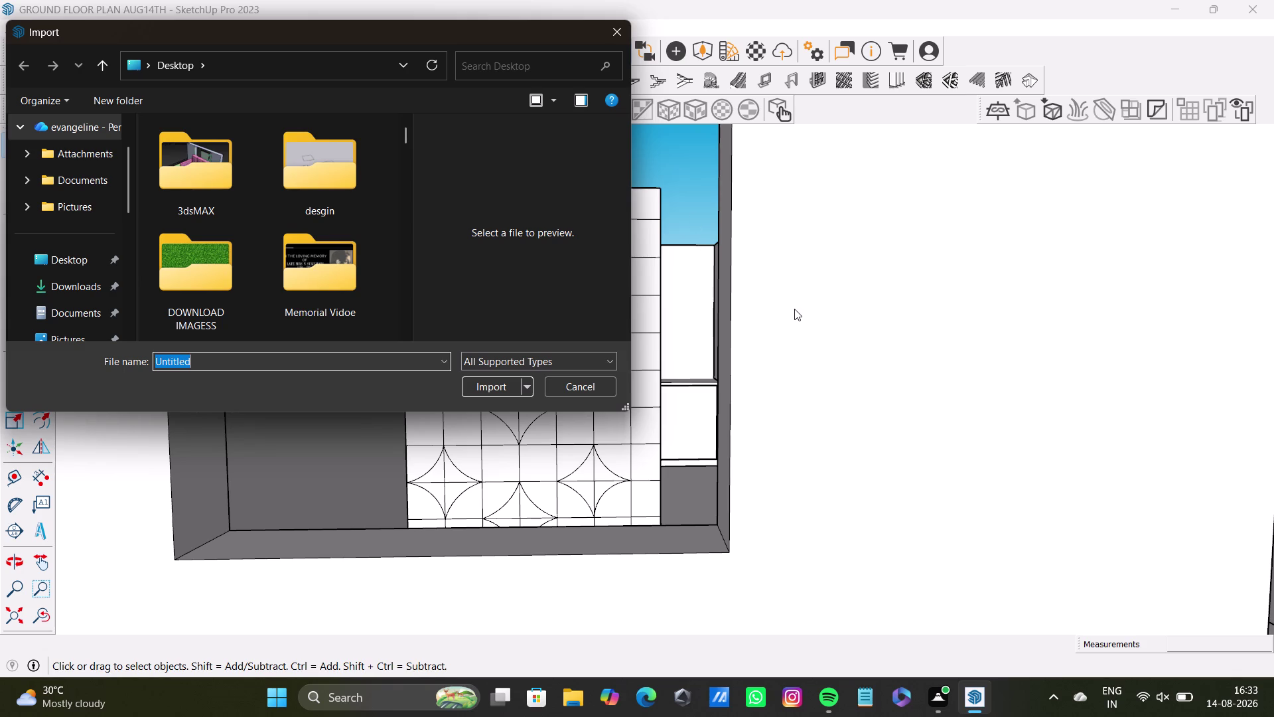
Import the 'glass' model from Downloads and place it beside the house.
scroll(down, 3)
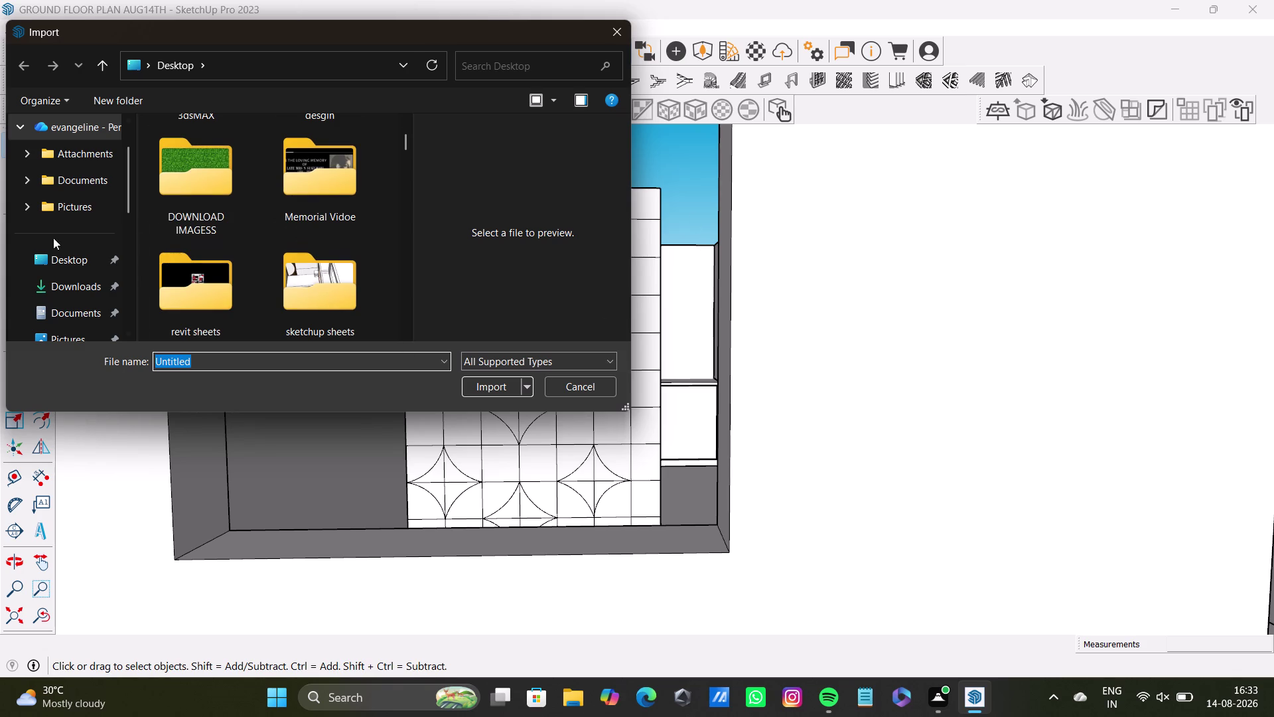
click(76, 294)
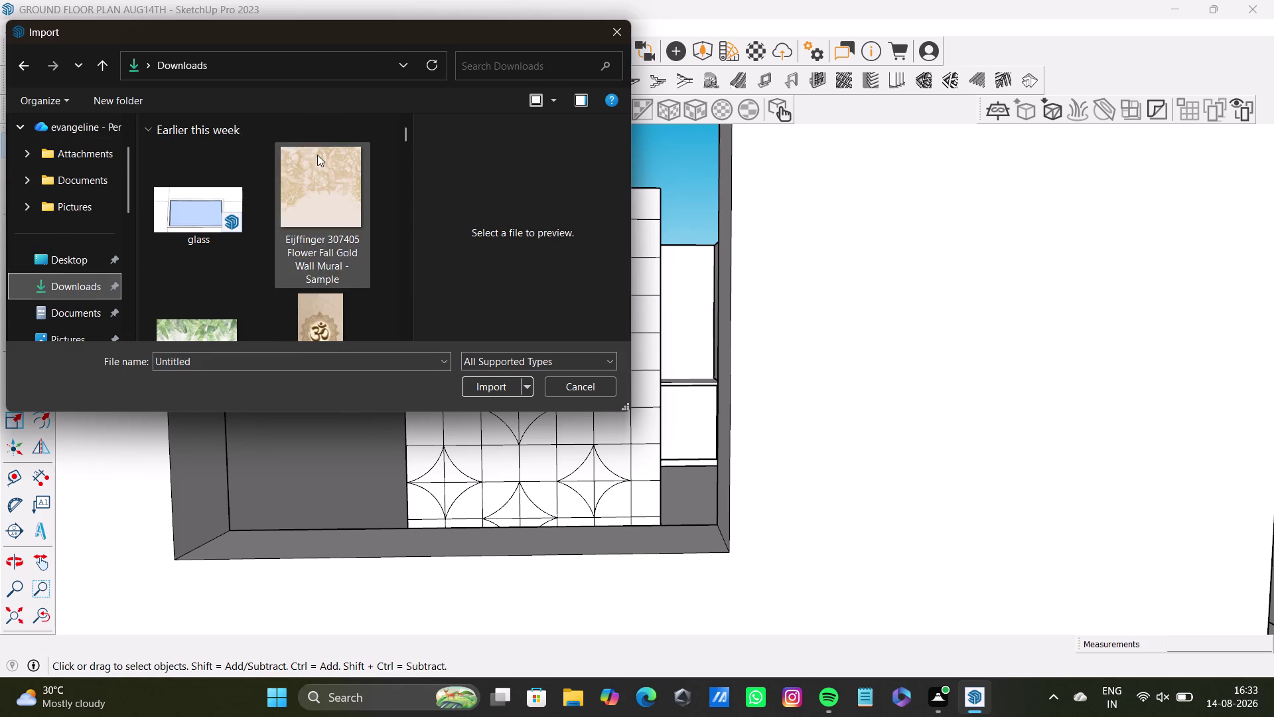
scroll(up, 3)
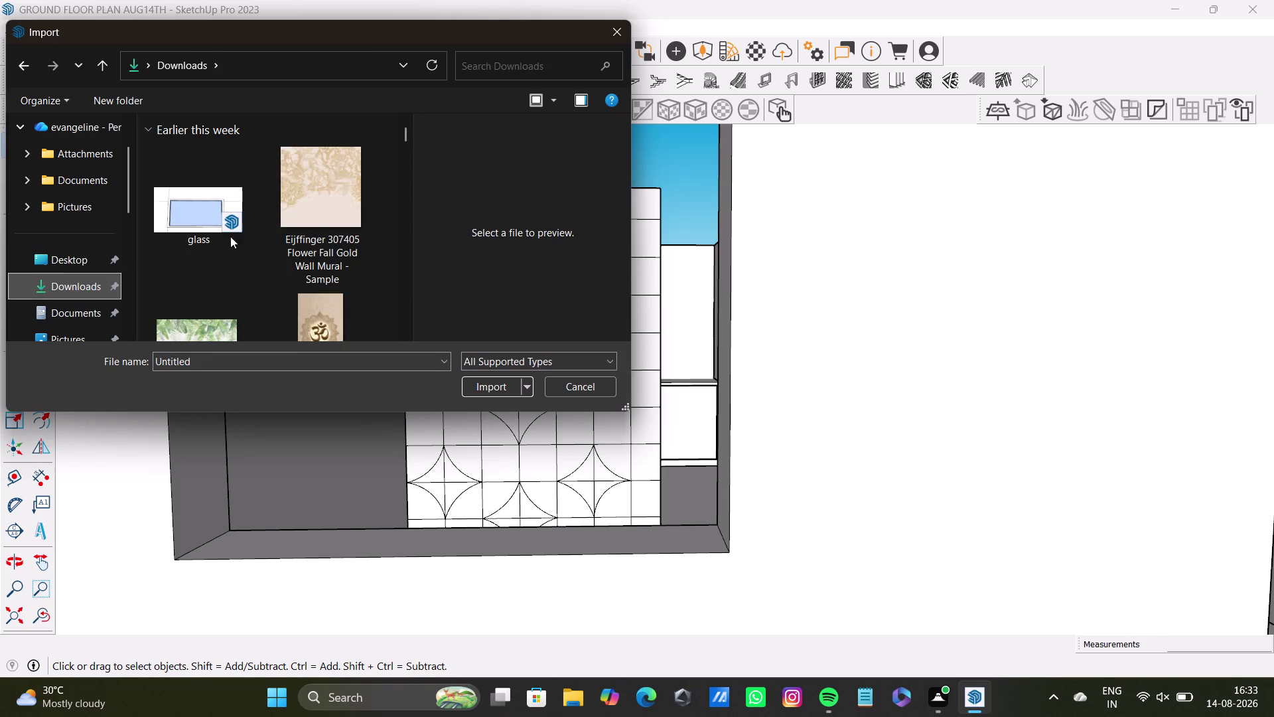
click(187, 210)
click(501, 386)
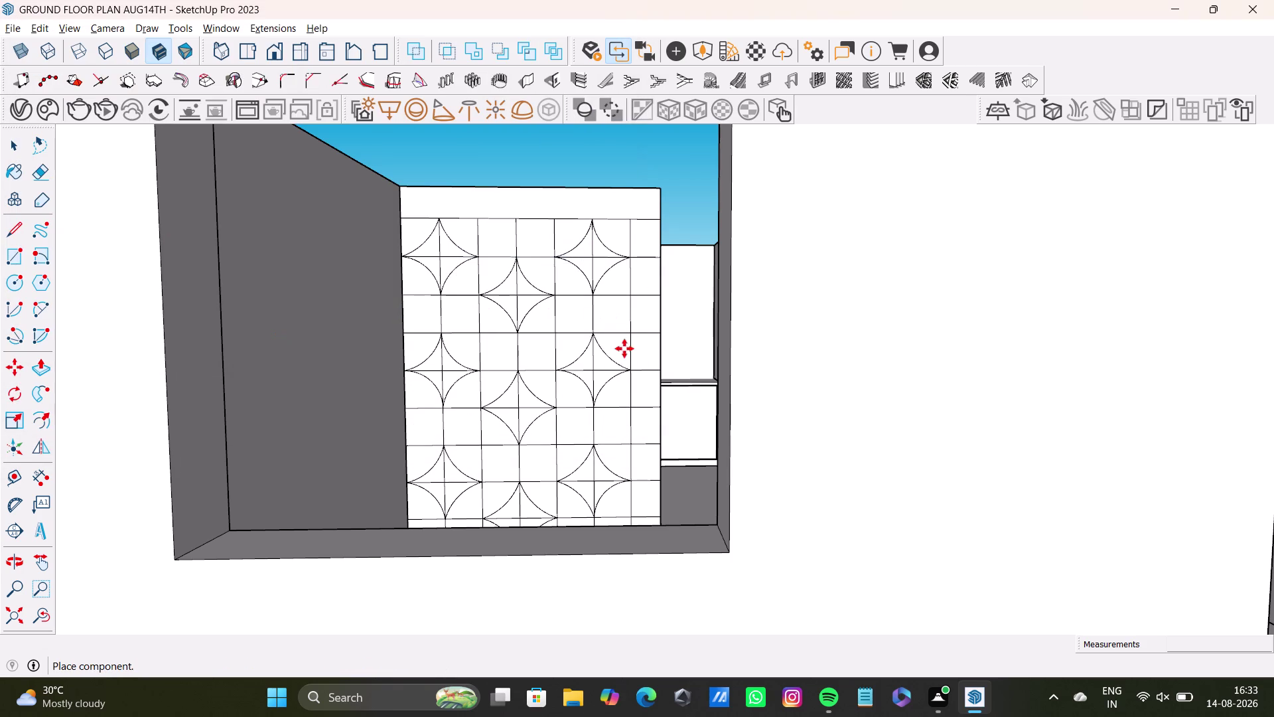
scroll(down, 3)
middle_drag(614, 415, 668, 623)
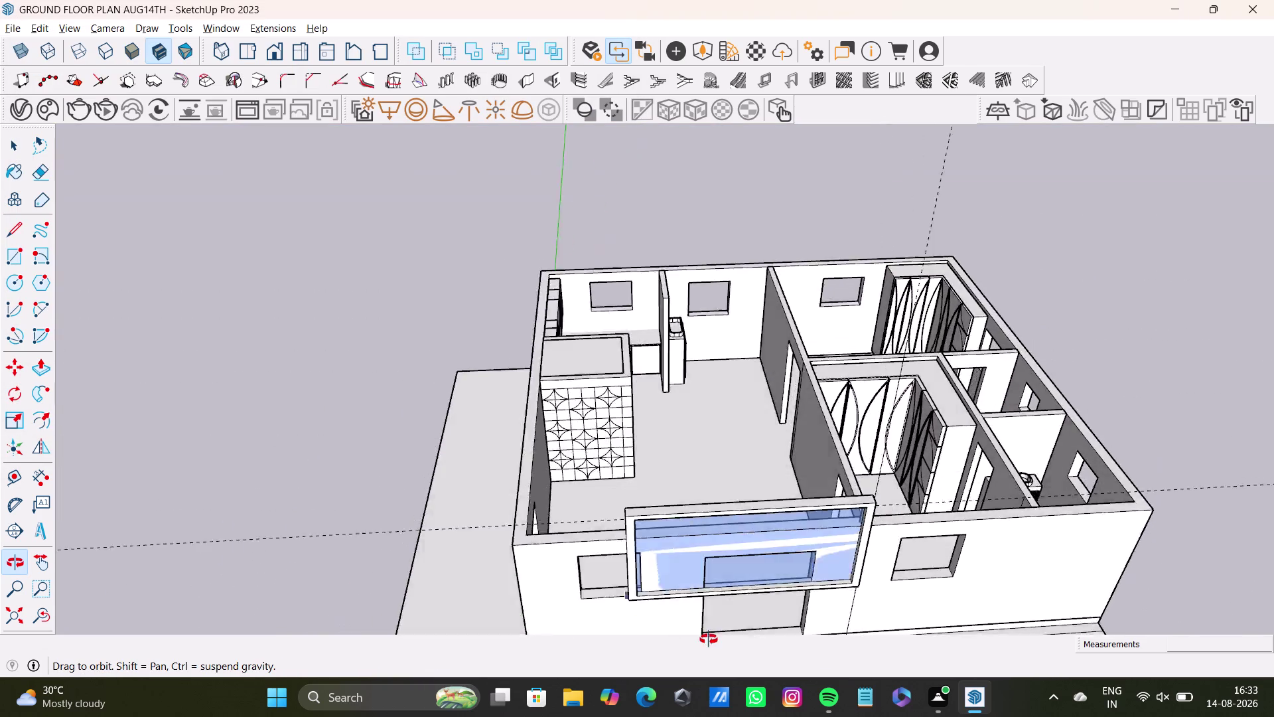
middle_drag(669, 623, 553, 432)
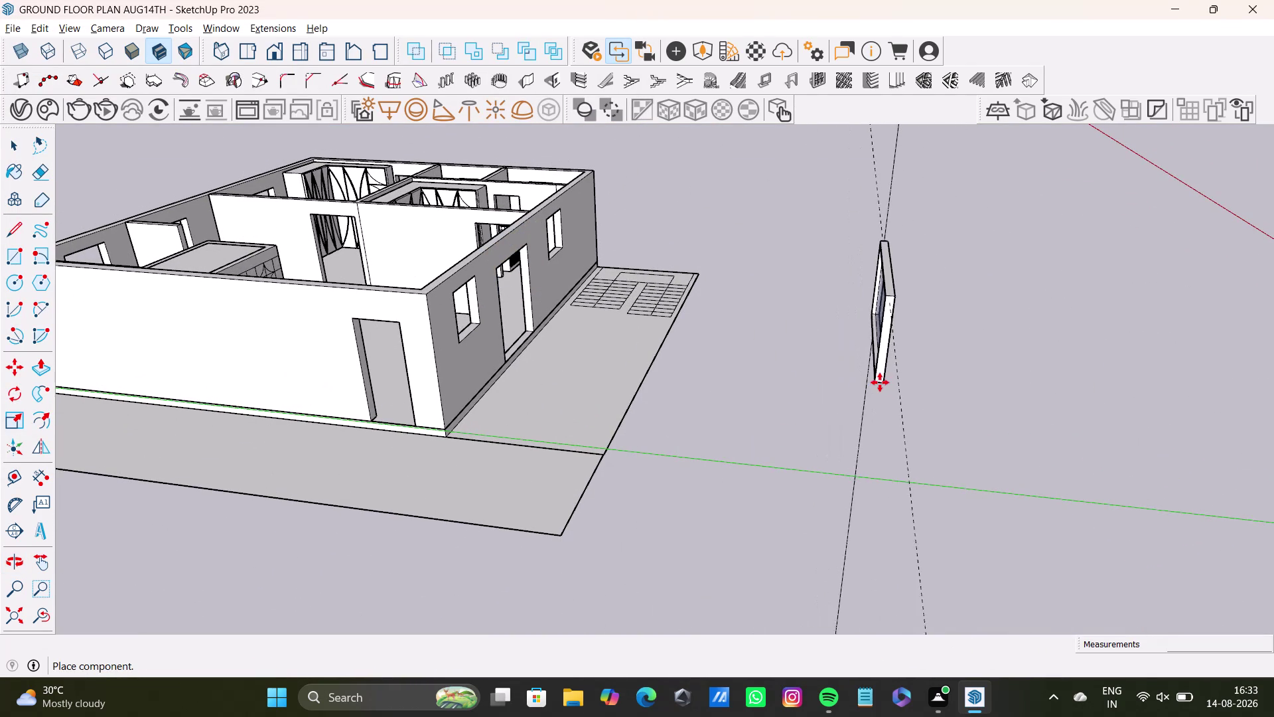
click(880, 382)
key(space)
middle_drag(810, 382, 405, 431)
middle_drag(529, 302, 599, 488)
scroll(up, 3)
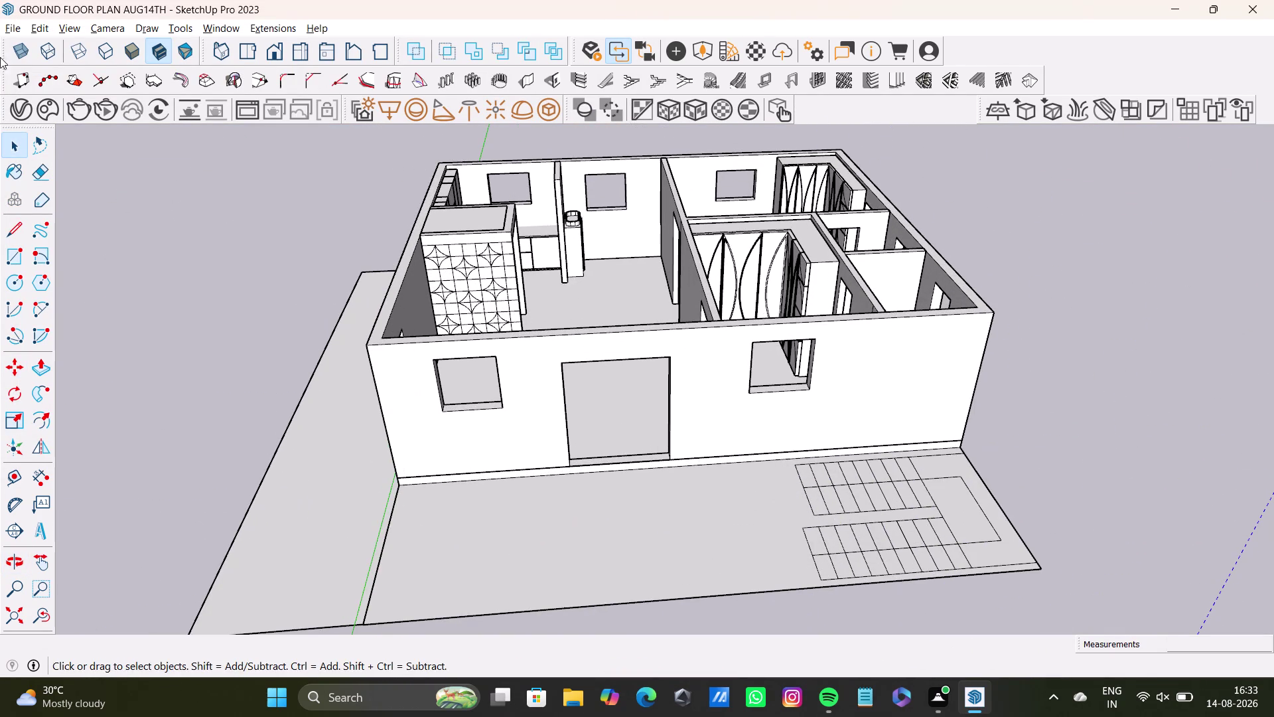
Import the Aluminium Channel Glass Window model and place it beside the house.
click(12, 26)
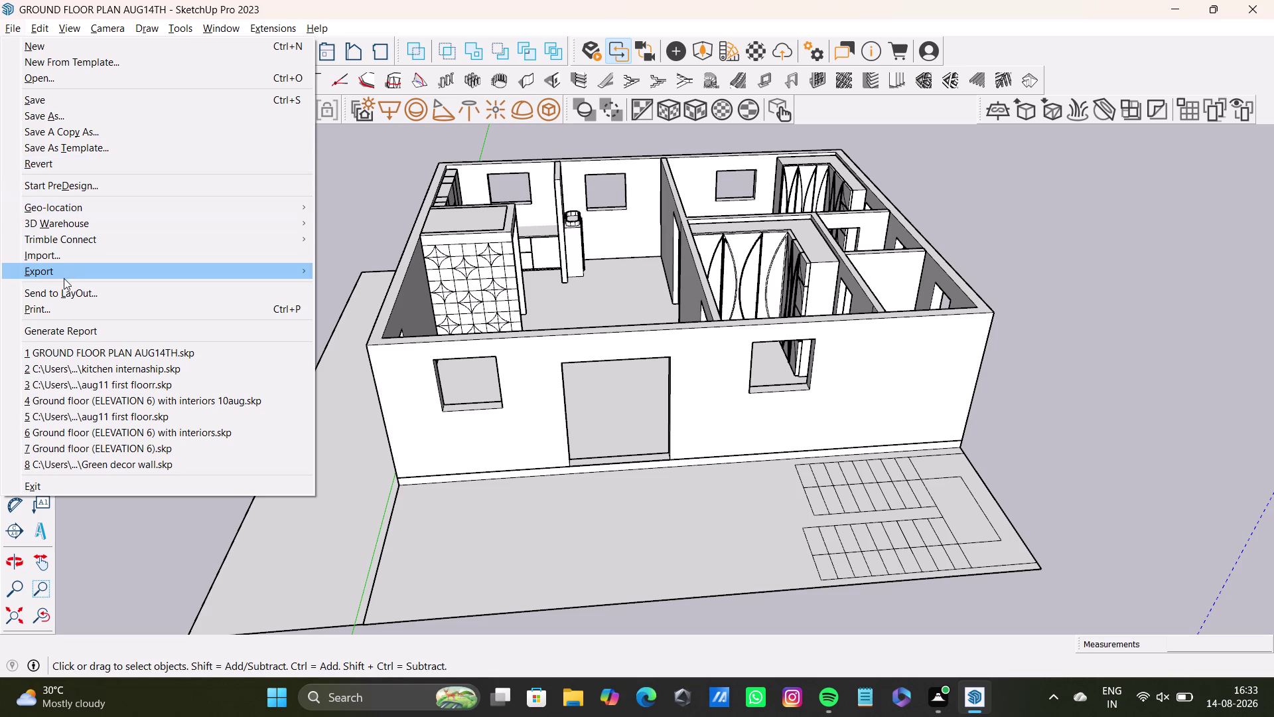
click(66, 266)
click(74, 255)
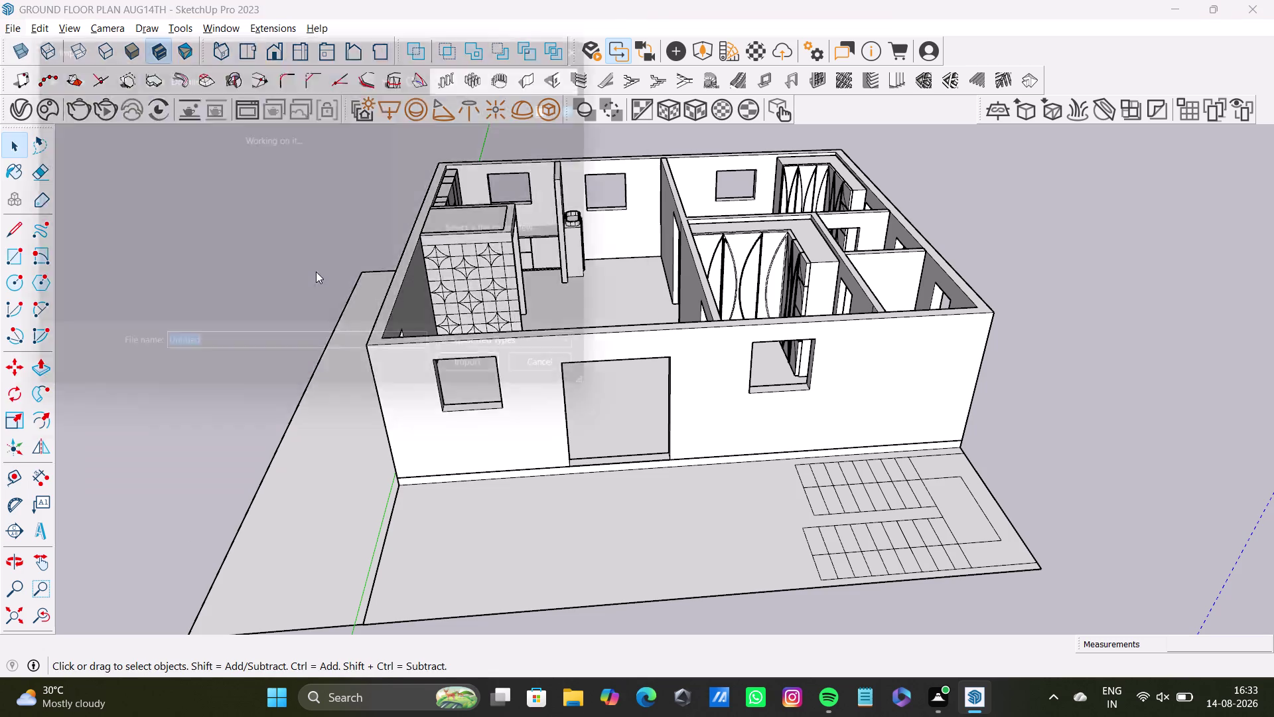
scroll(down, 3)
scroll(down, 3)
scroll(down, 3)
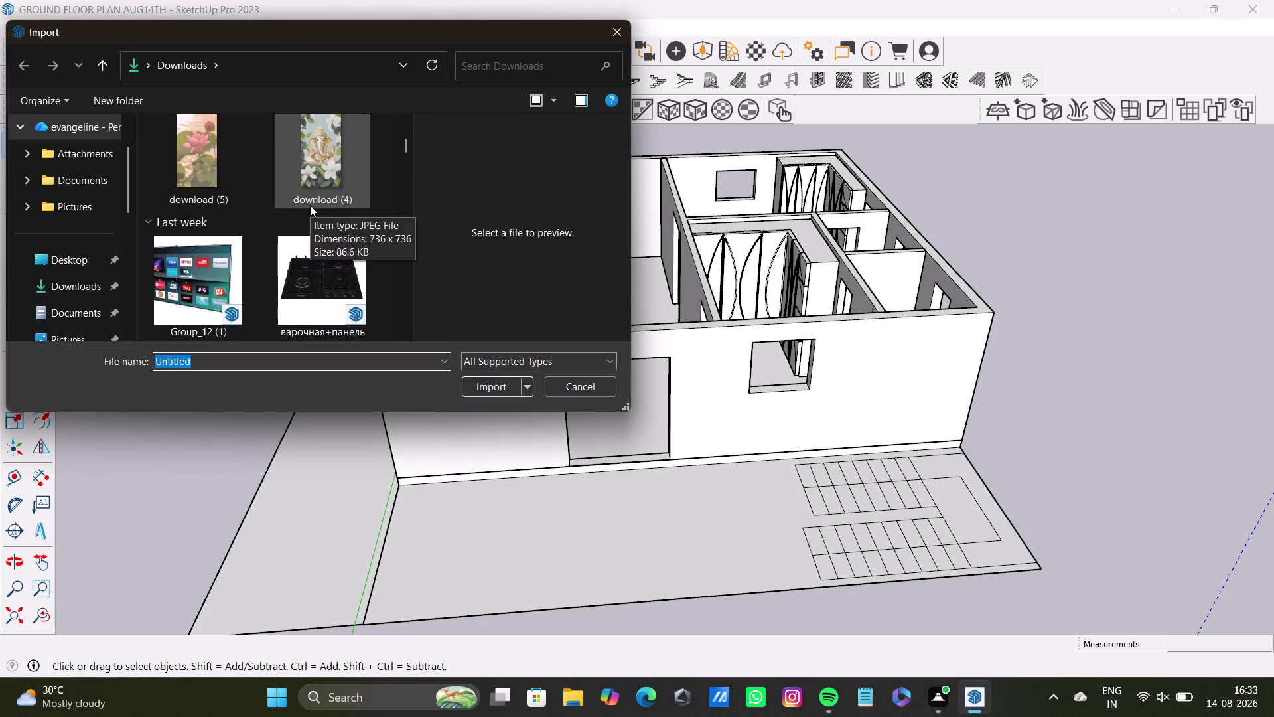
scroll(down, 3)
scroll(down, 3)
scroll(down, 3)
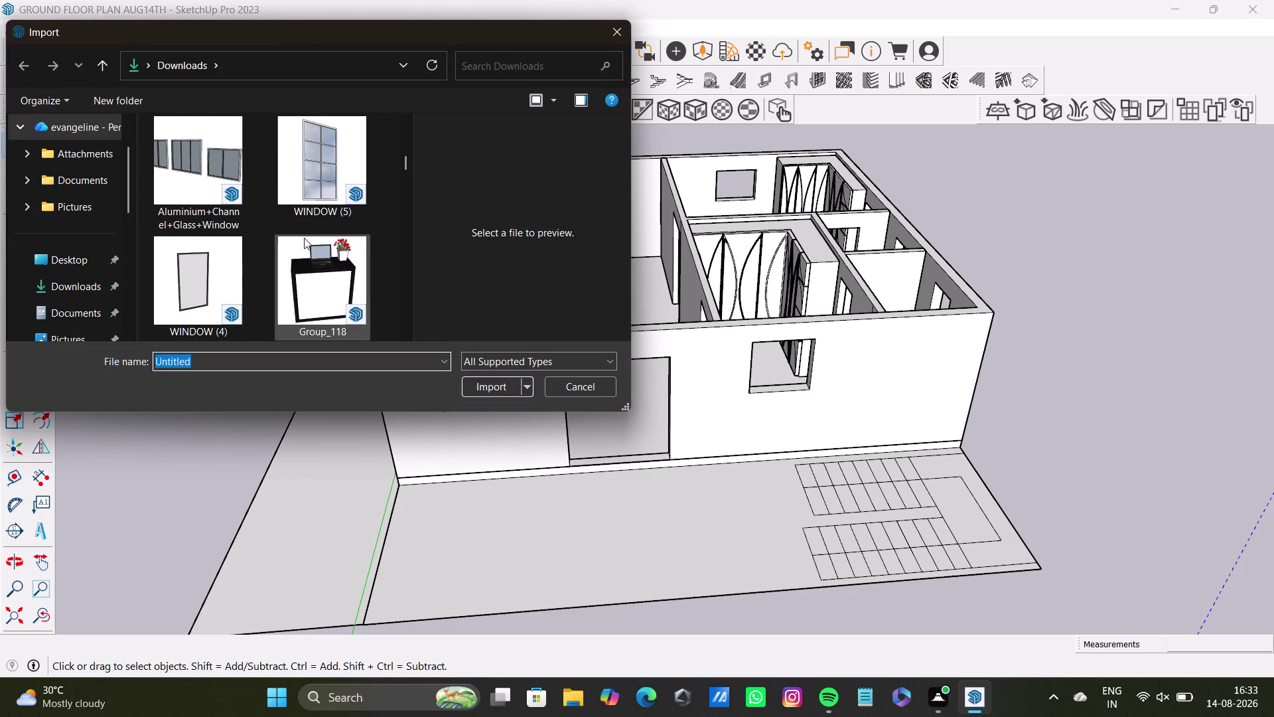
scroll(down, 3)
scroll(up, 3)
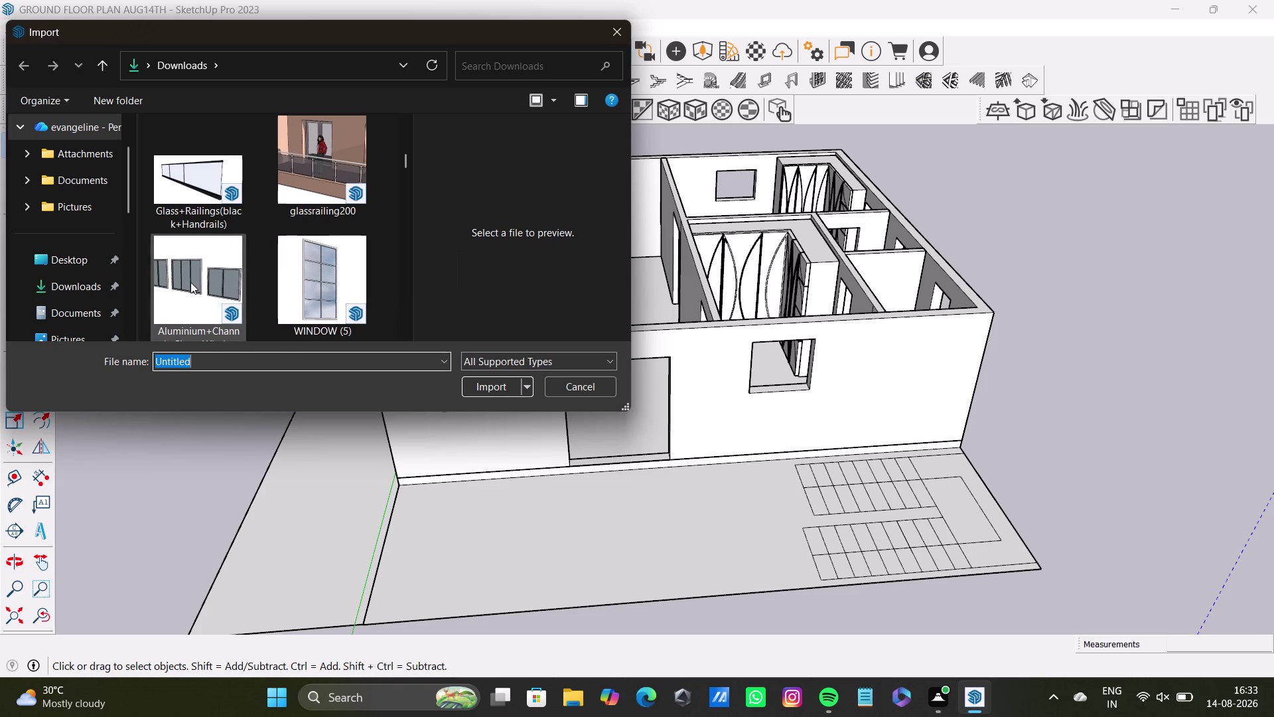
click(190, 282)
click(484, 386)
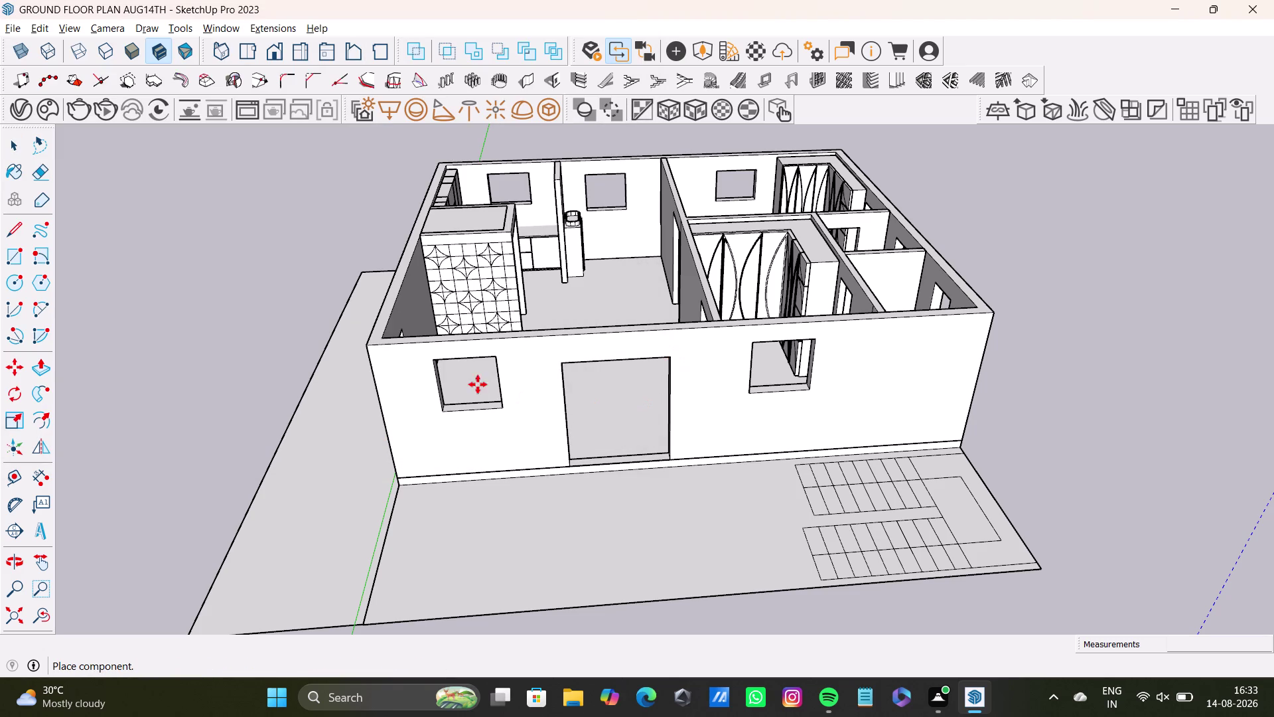
scroll(down, 3)
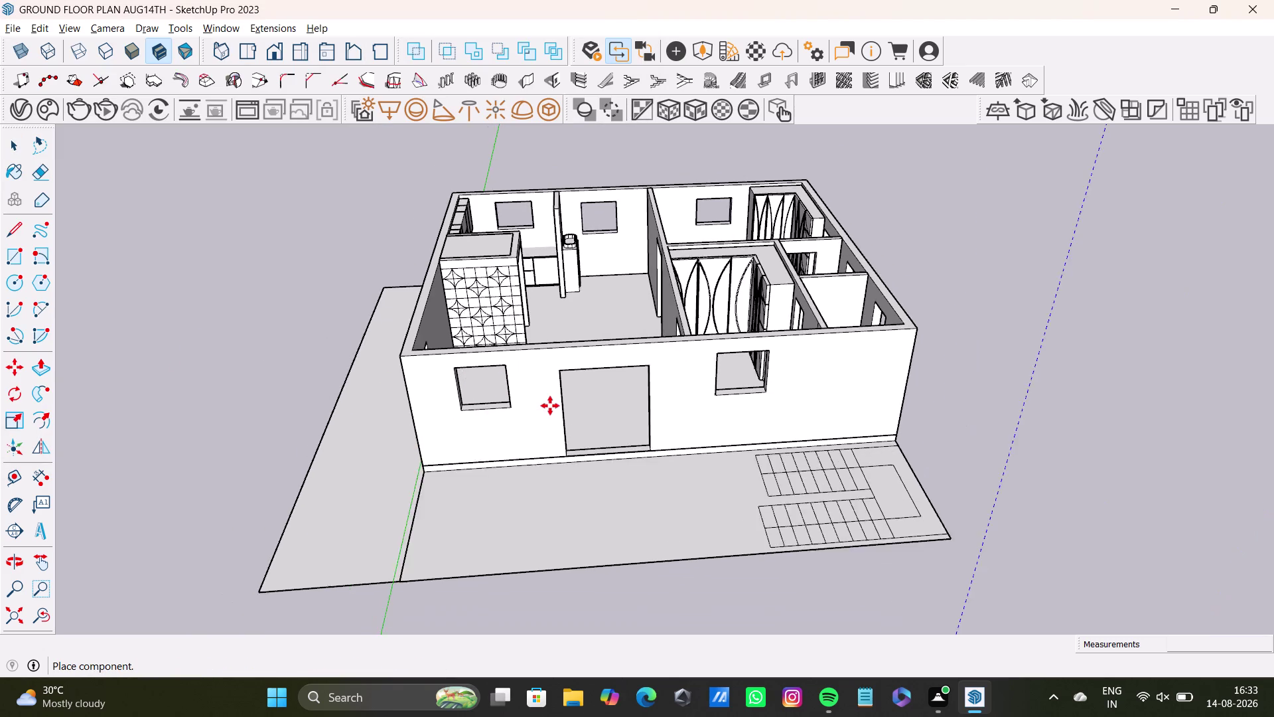
scroll(down, 3)
click(921, 443)
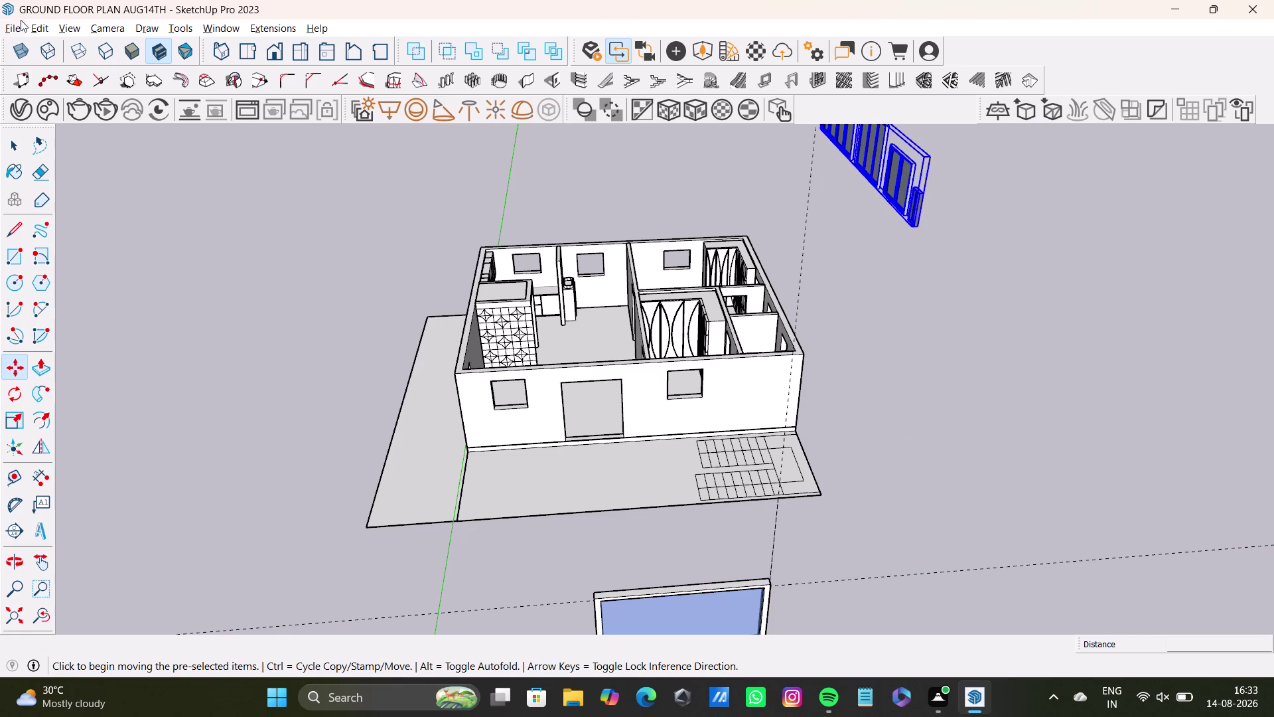
Import the 'Untitled (1)' door model from Downloads and set it on the ground beside the house.
click(10, 29)
click(68, 257)
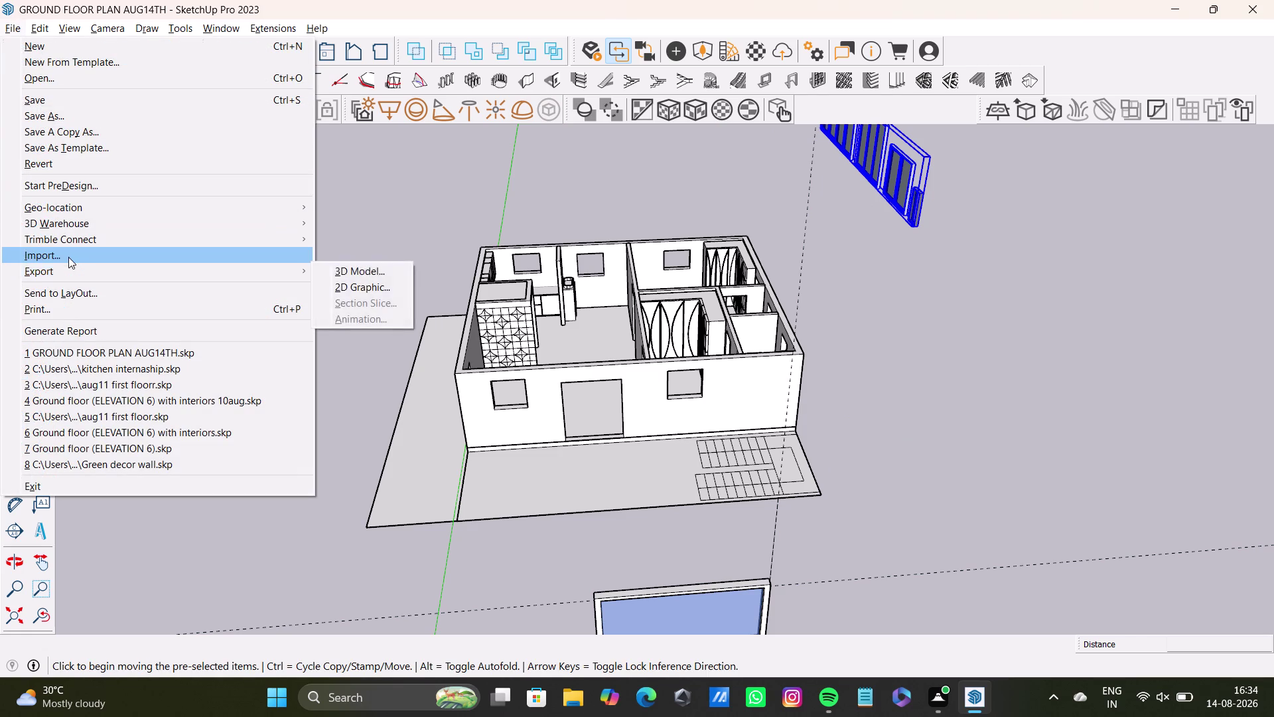
scroll(down, 3)
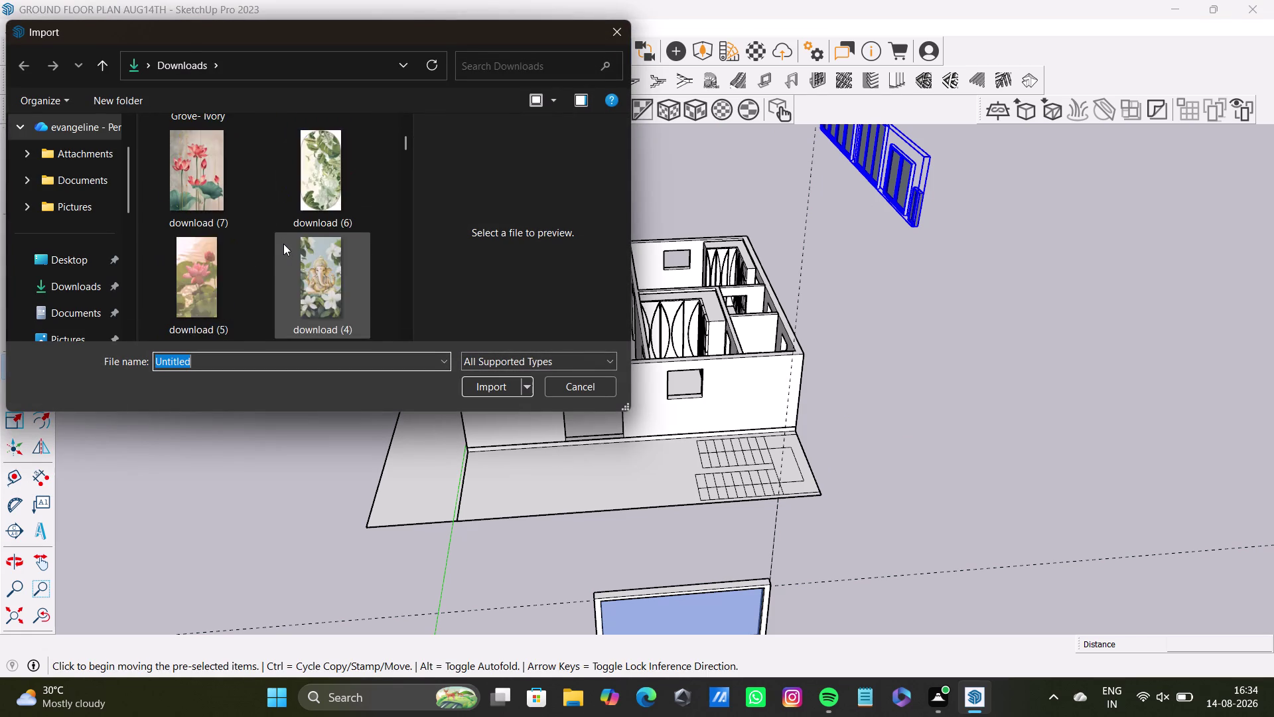
scroll(down, 3)
scroll(down, 3)
scroll(down, 3)
scroll(up, 3)
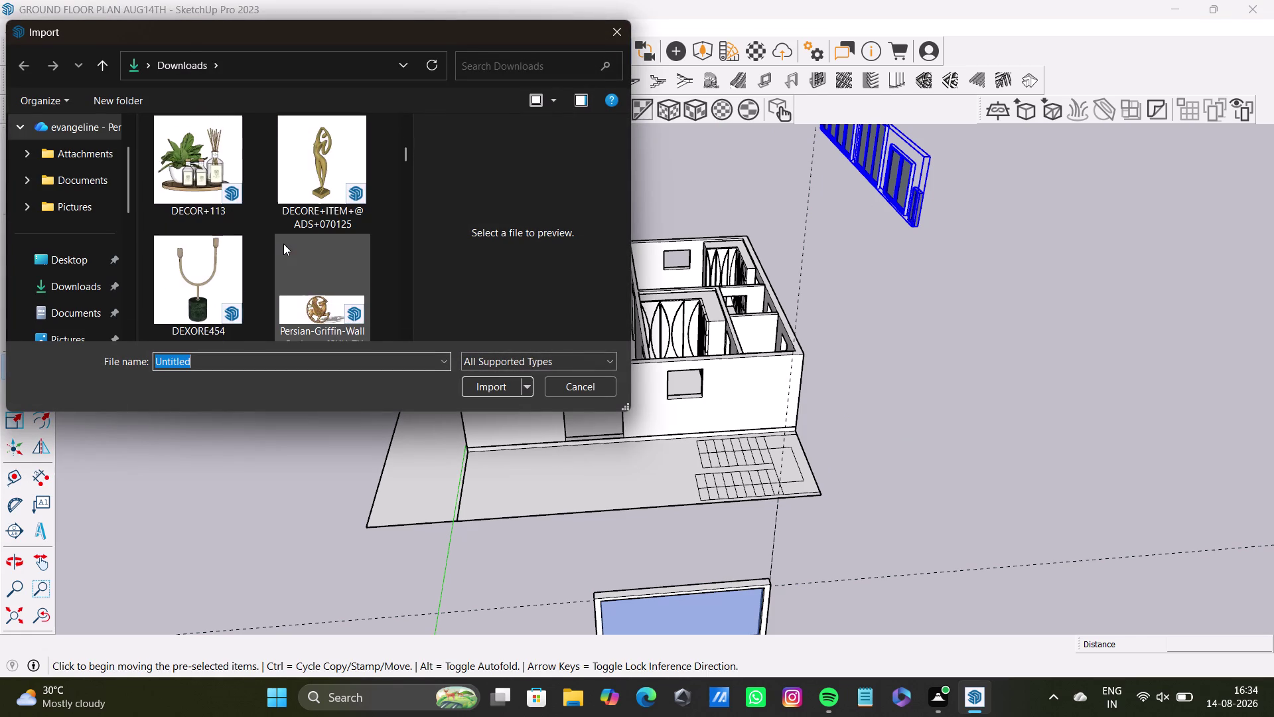
scroll(up, 3)
scroll(up, 3)
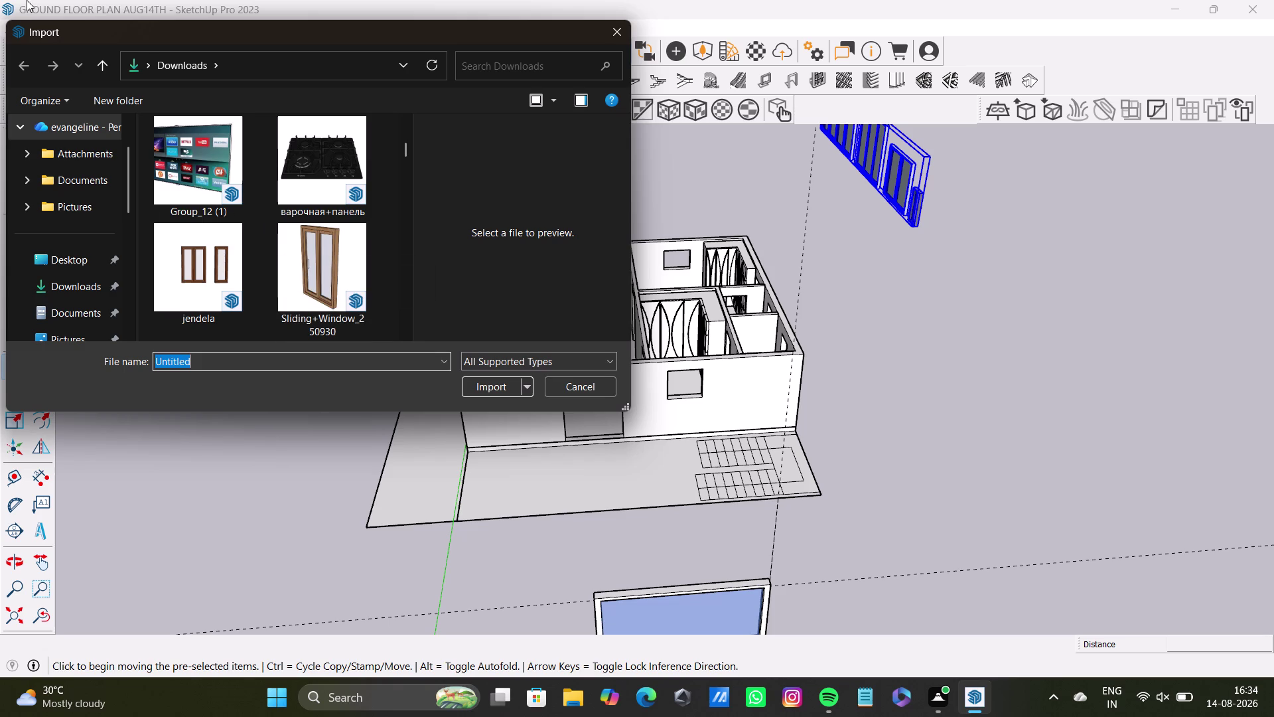
scroll(down, 3)
scroll(down, 3)
scroll(down, 3)
scroll(down, 3)
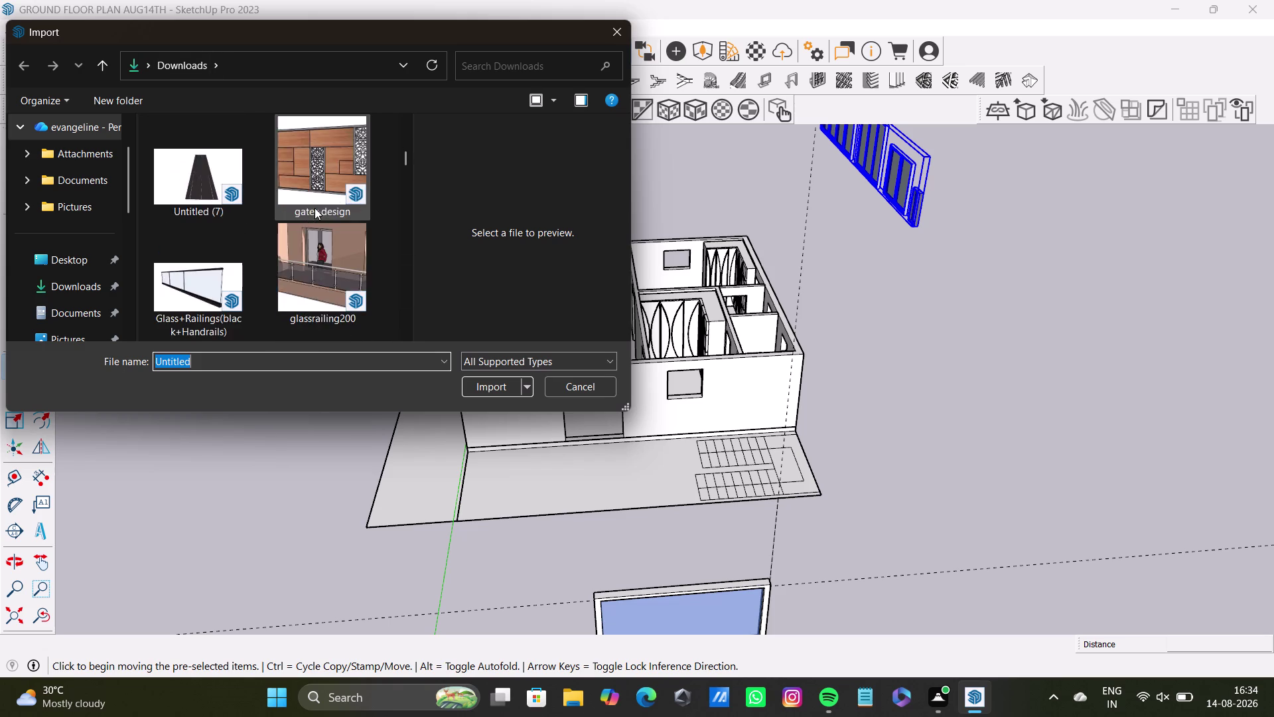
scroll(down, 3)
scroll(up, 3)
scroll(down, 3)
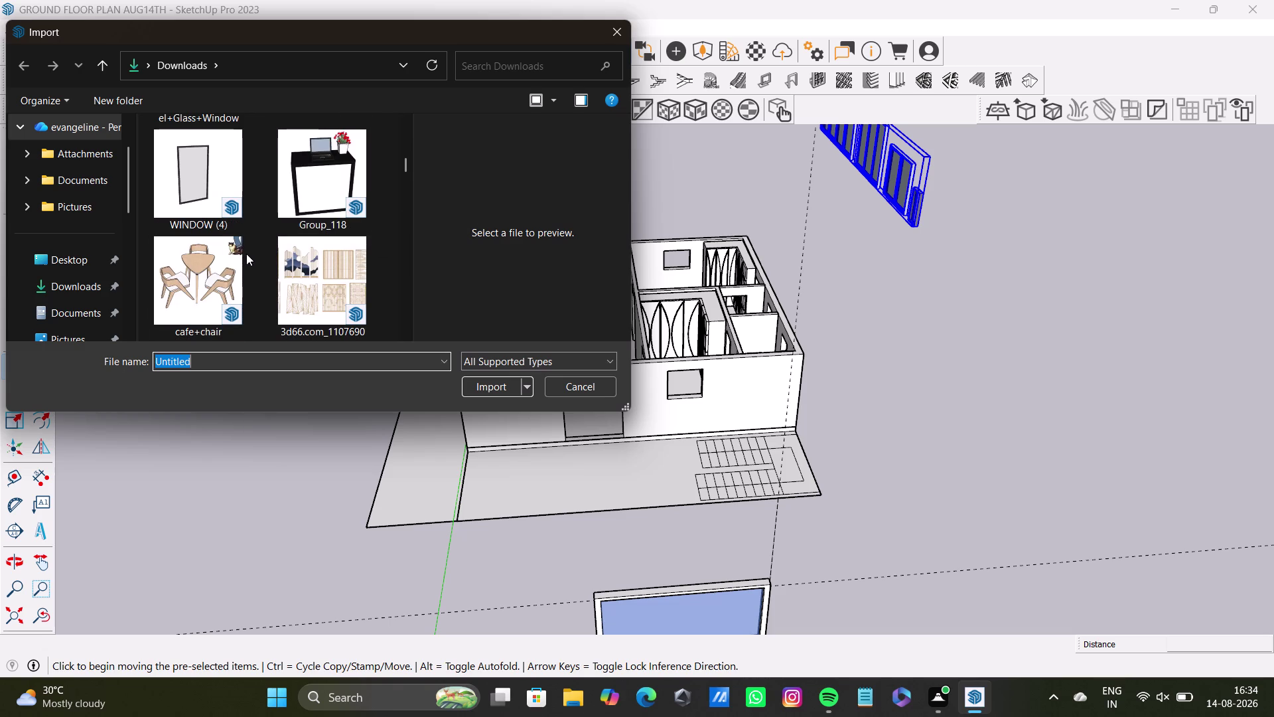
scroll(down, 3)
scroll(up, 3)
scroll(up, 3)
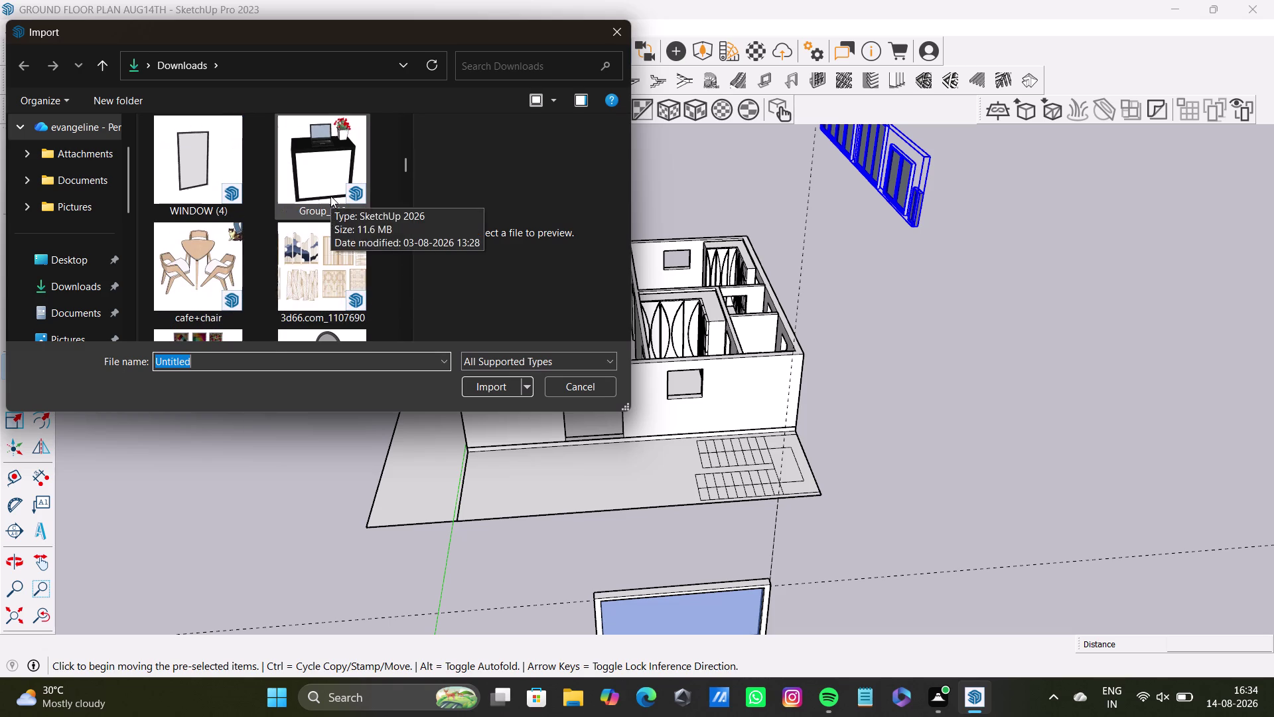
scroll(up, 3)
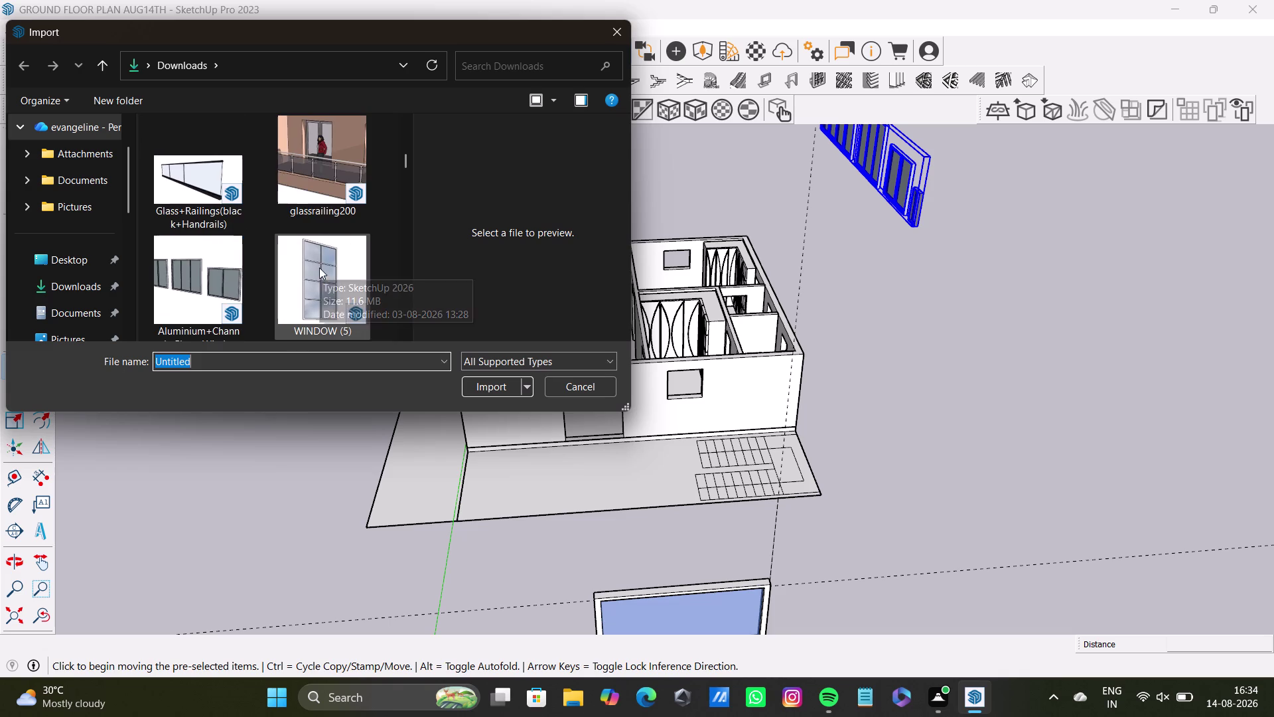
scroll(down, 3)
scroll(down, 3)
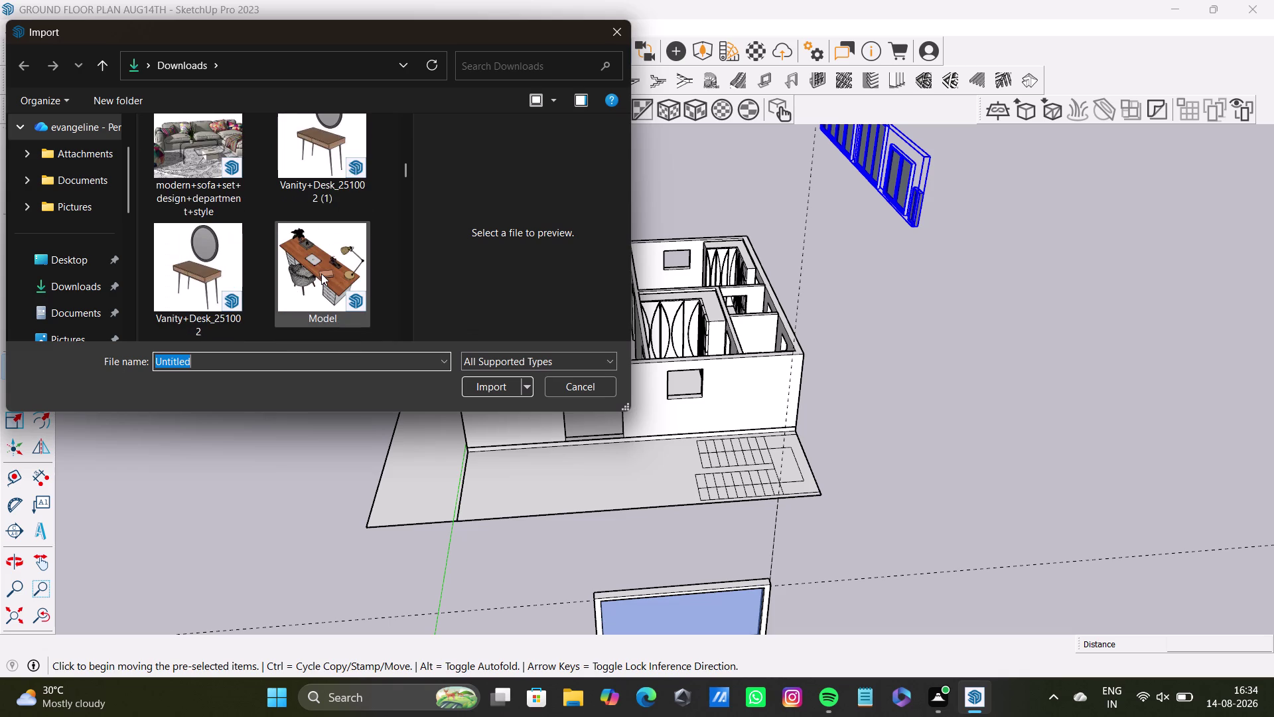
scroll(down, 3)
scroll(down, 3)
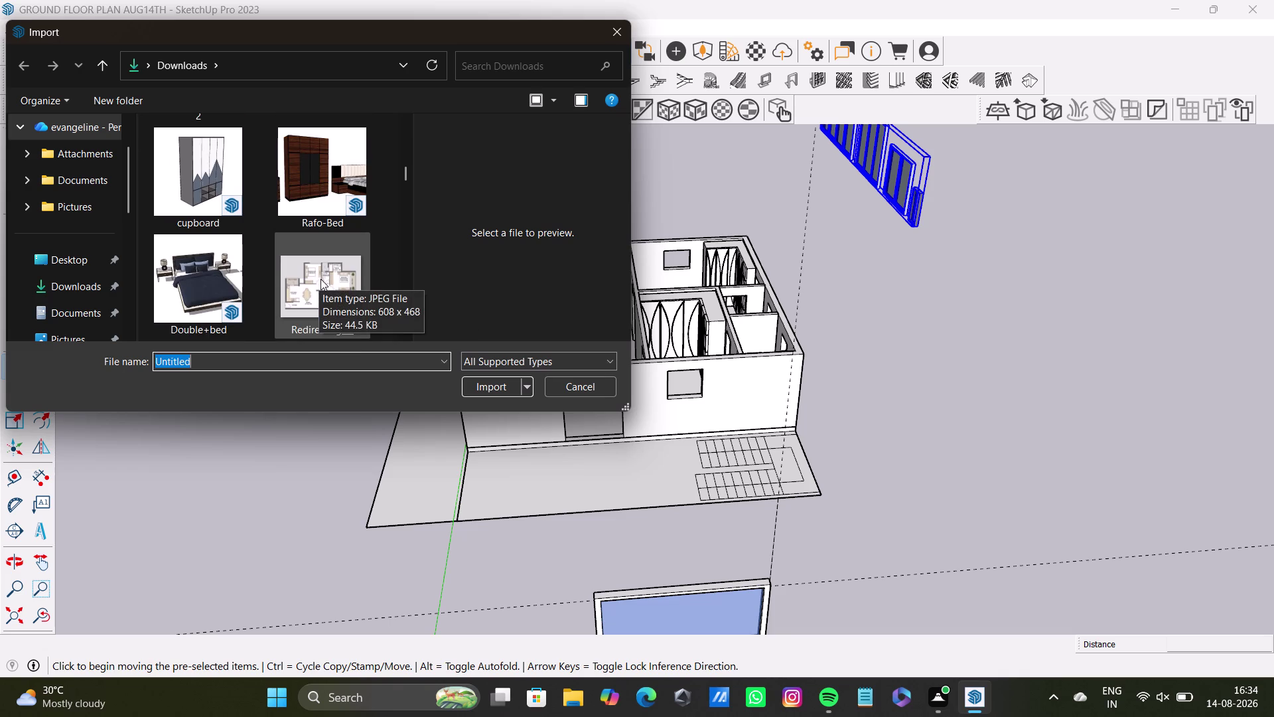
scroll(down, 3)
scroll(down, 3)
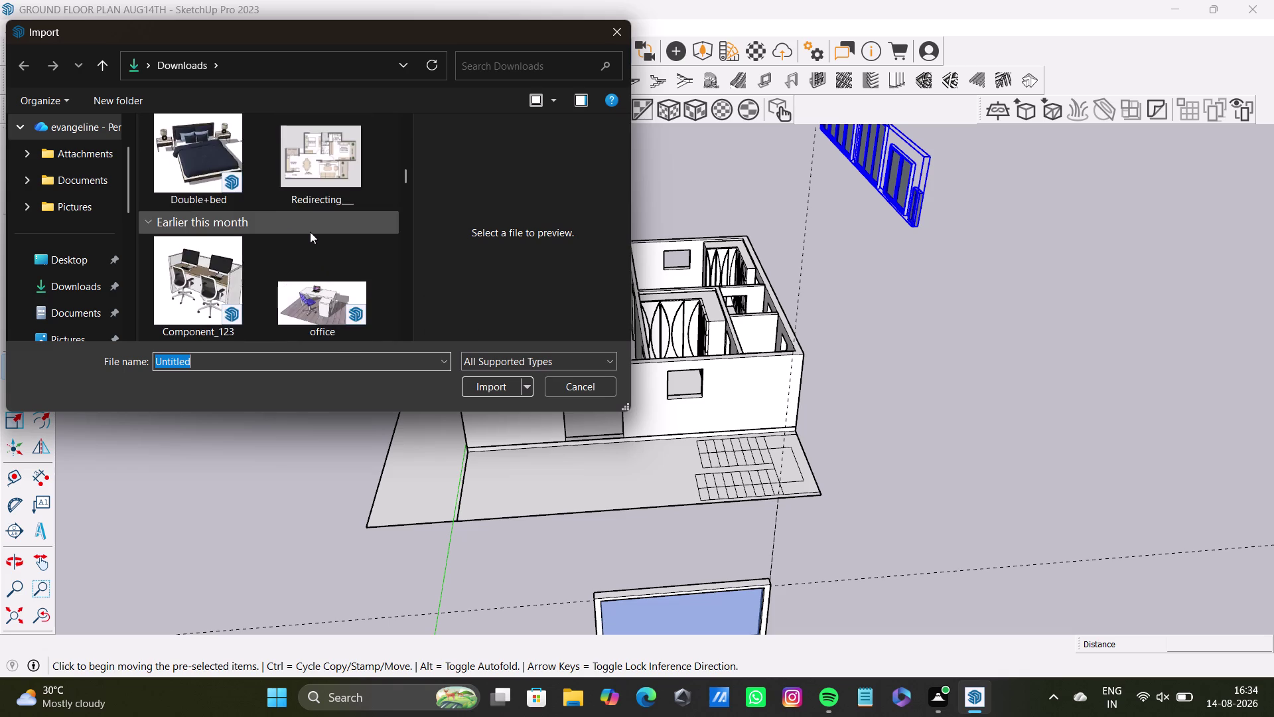
scroll(down, 3)
scroll(down, 3)
scroll(down, 3)
scroll(down, 3)
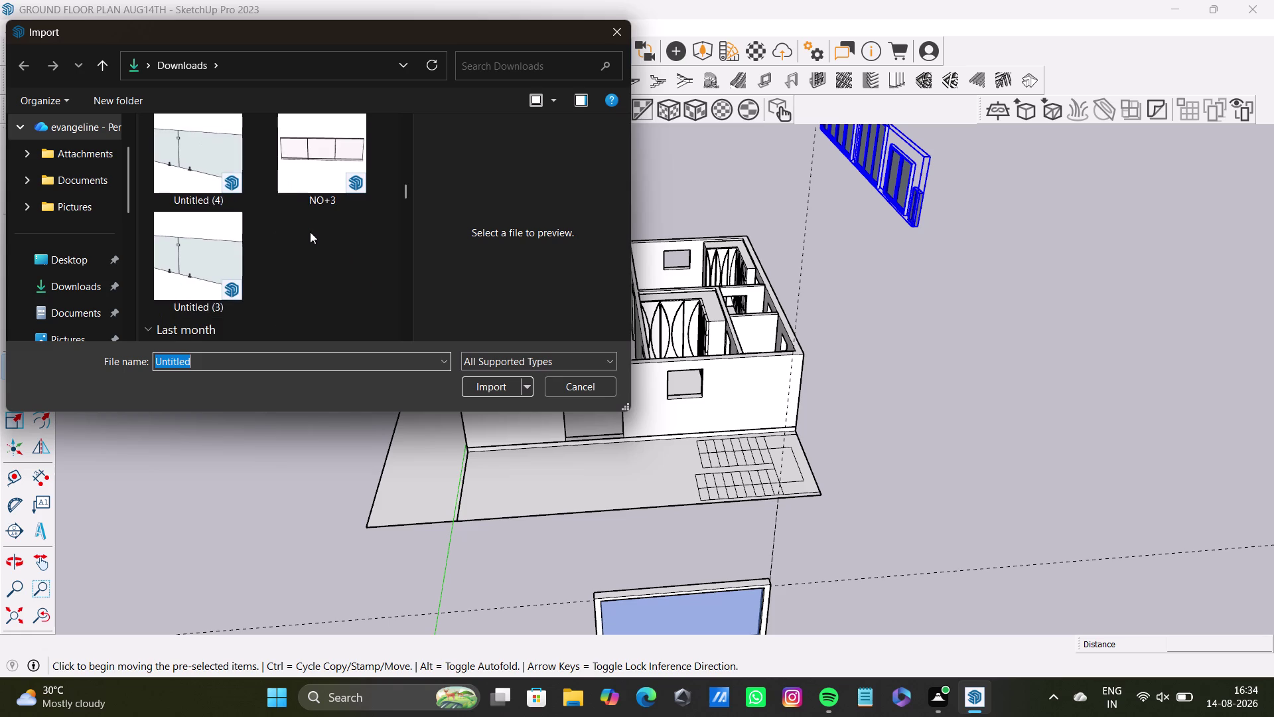
scroll(down, 3)
scroll(down, 3)
scroll(down, 3)
scroll(down, 3)
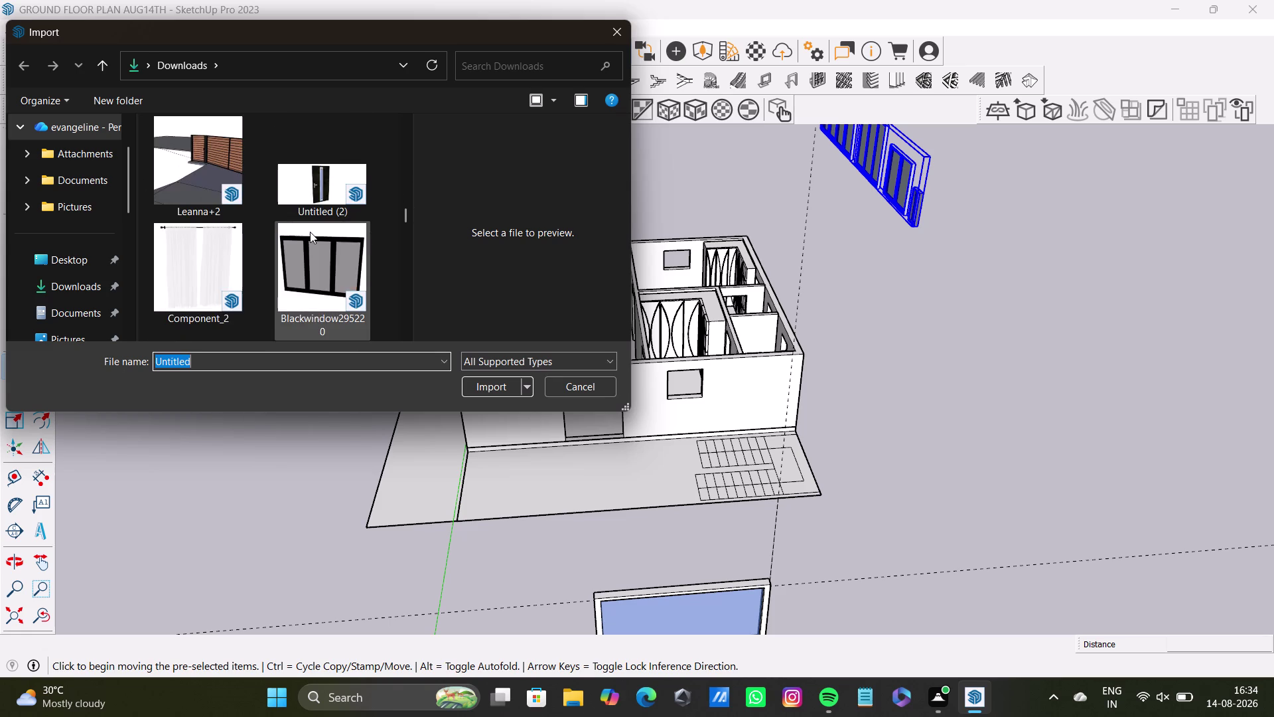
scroll(up, 3)
scroll(up, 3)
scroll(up, 3)
scroll(down, 3)
scroll(down, 3)
scroll(down, 3)
scroll(down, 3)
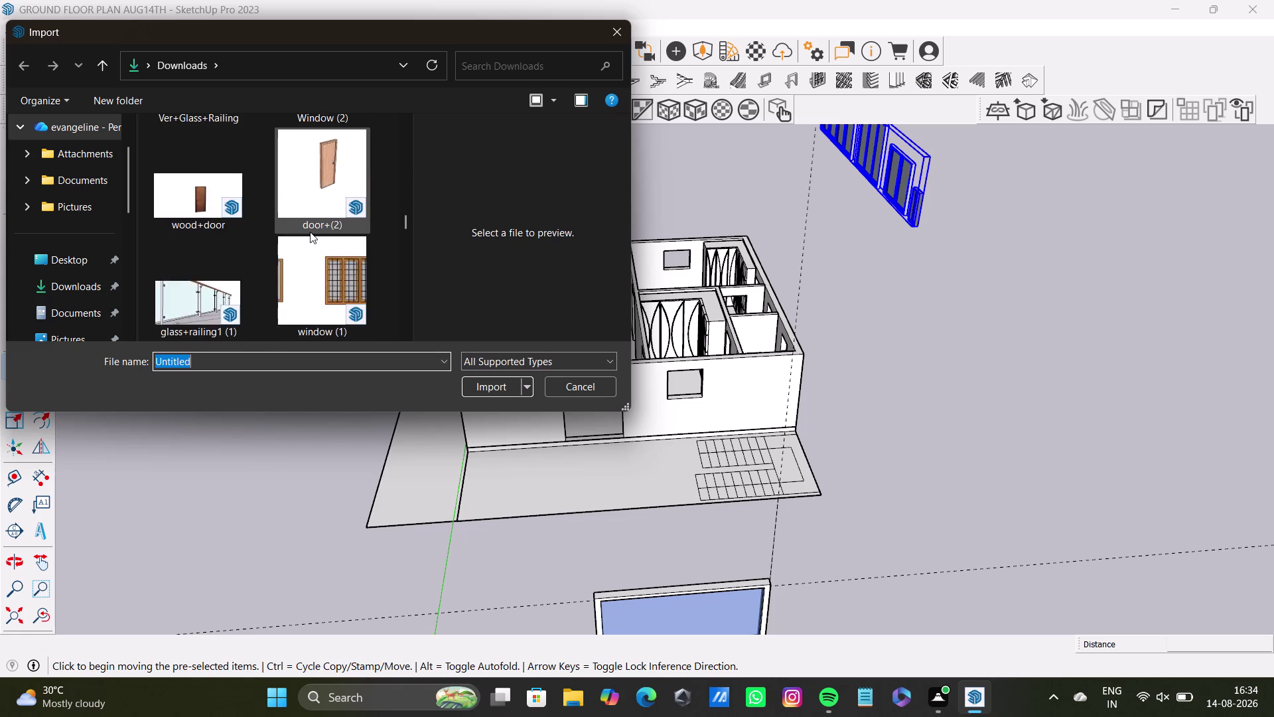
scroll(down, 3)
scroll(down, 3)
scroll(down, 3)
scroll(down, 3)
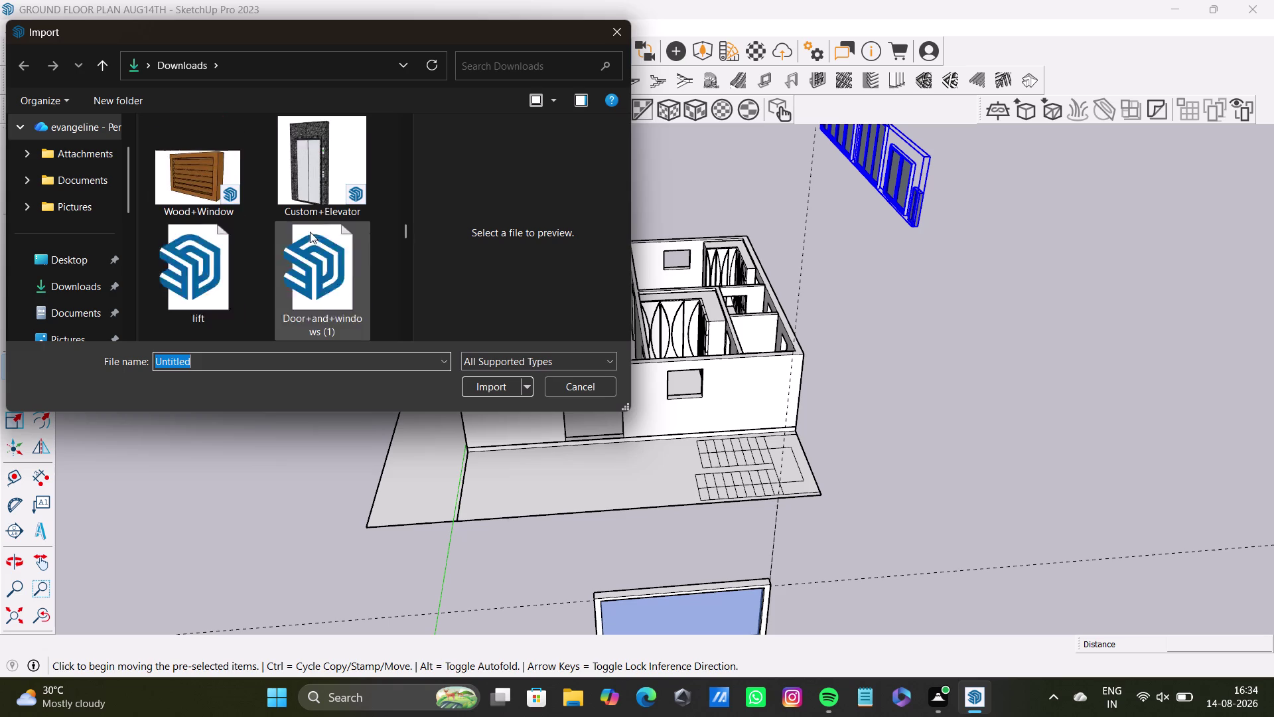
scroll(down, 3)
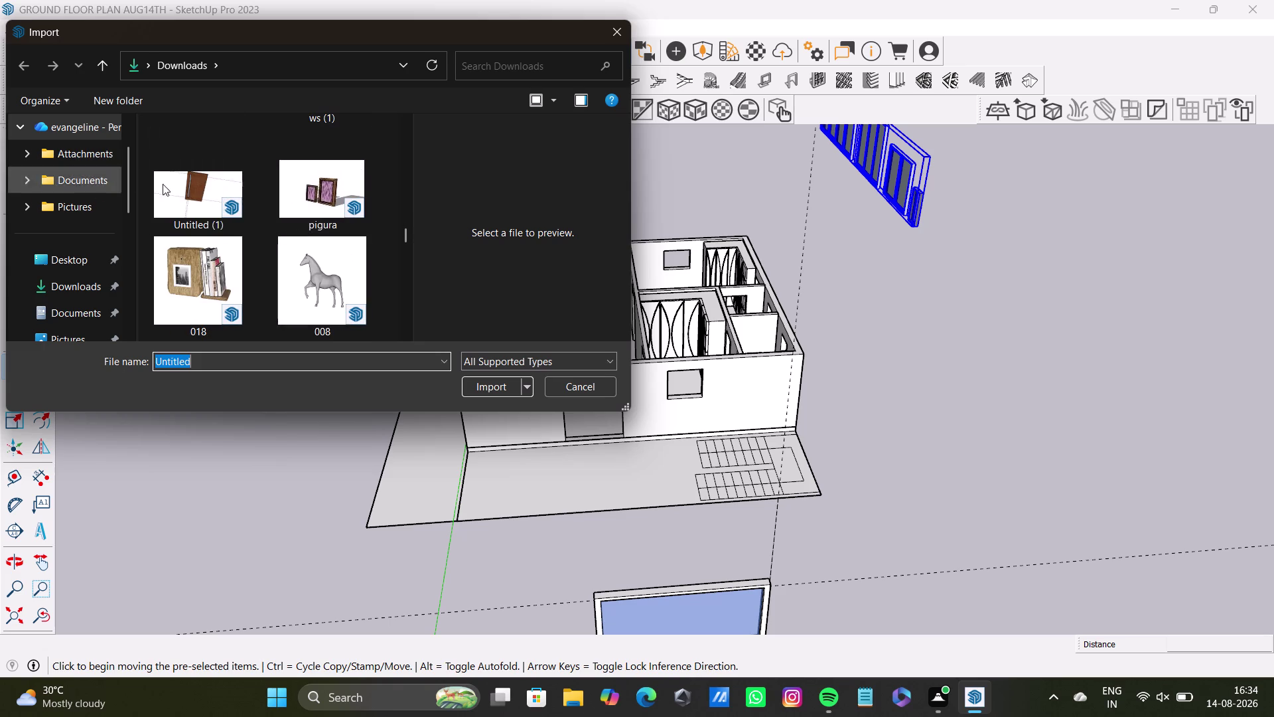
click(178, 187)
click(488, 383)
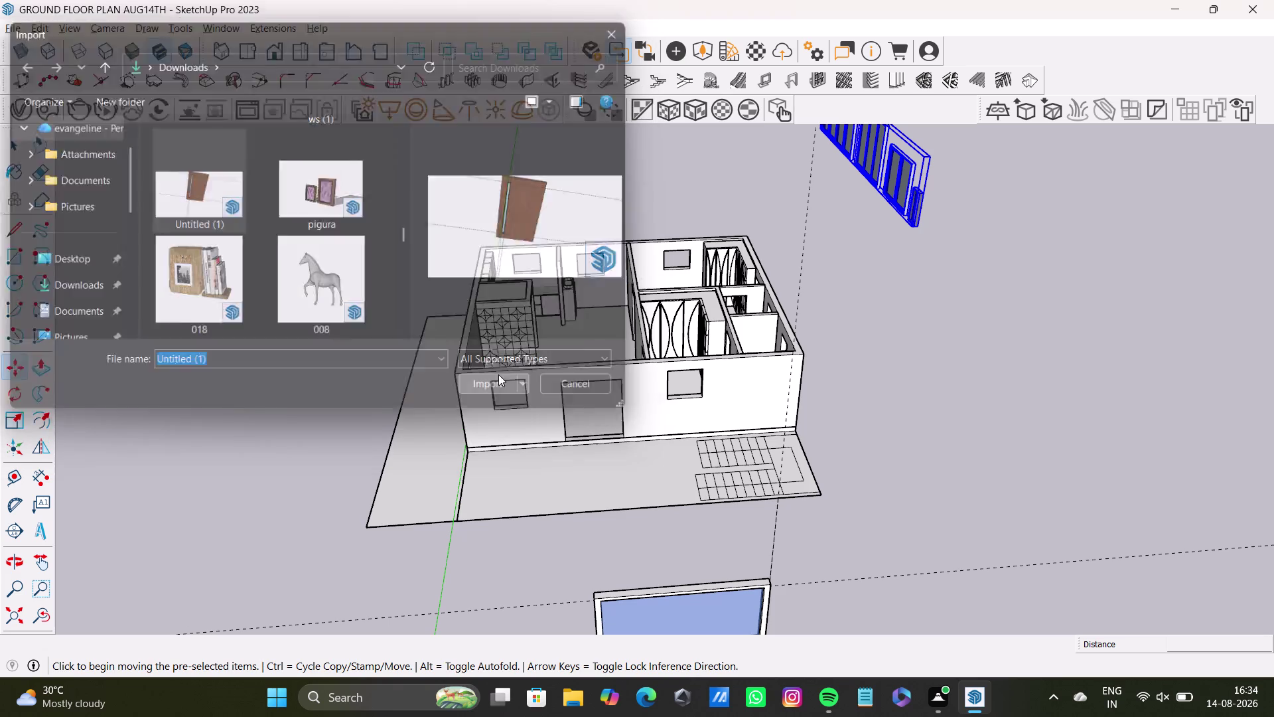
click(960, 357)
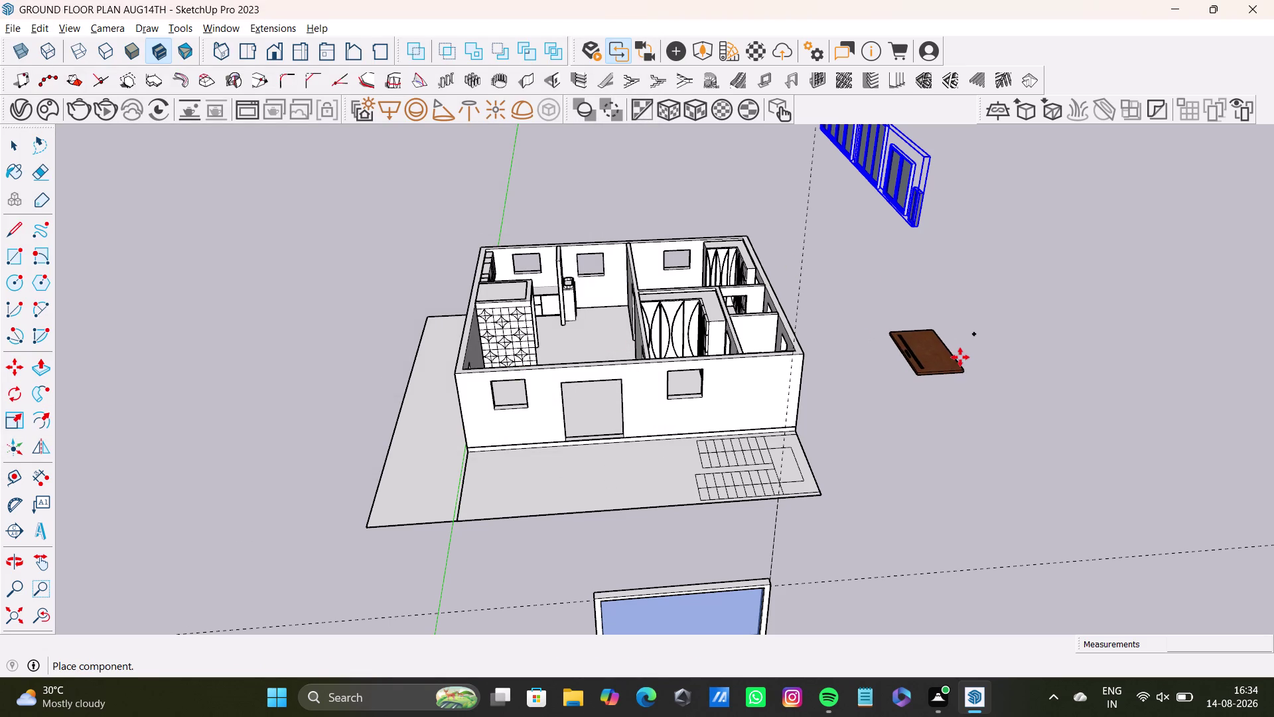
key(space)
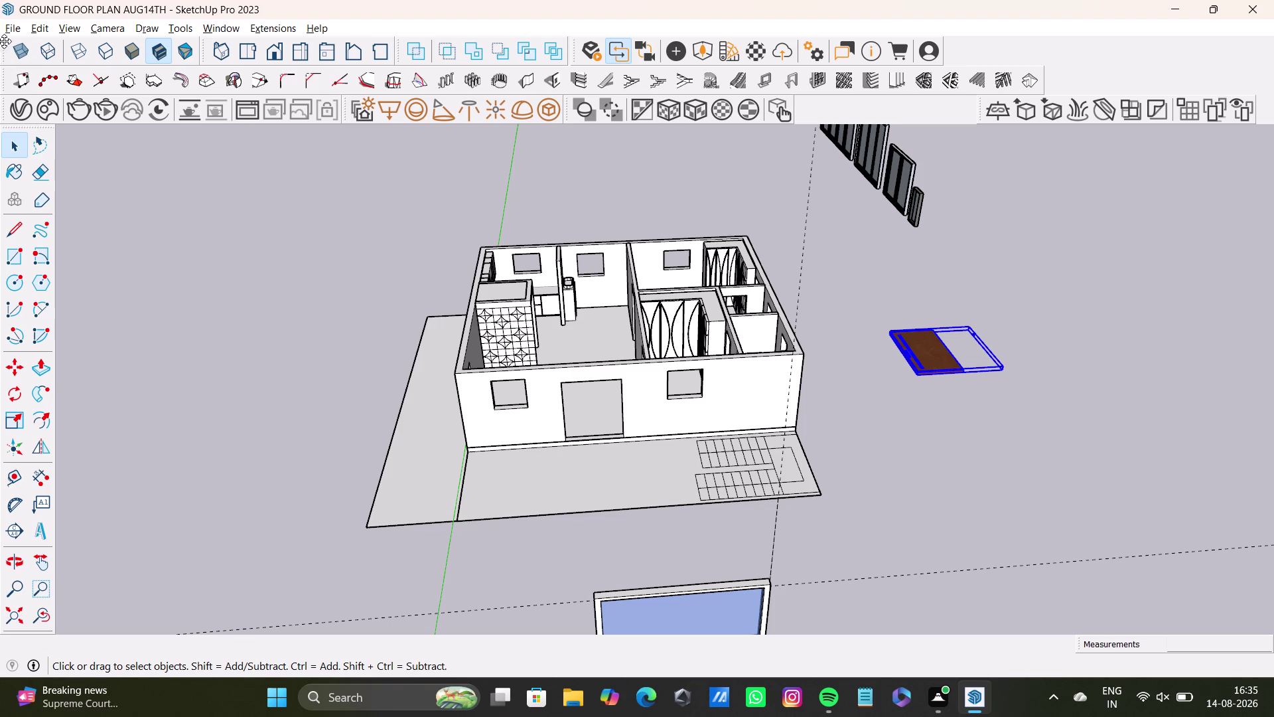
Select and then deselect the newly placed door panel.
click(9, 38)
click(11, 29)
click(365, 199)
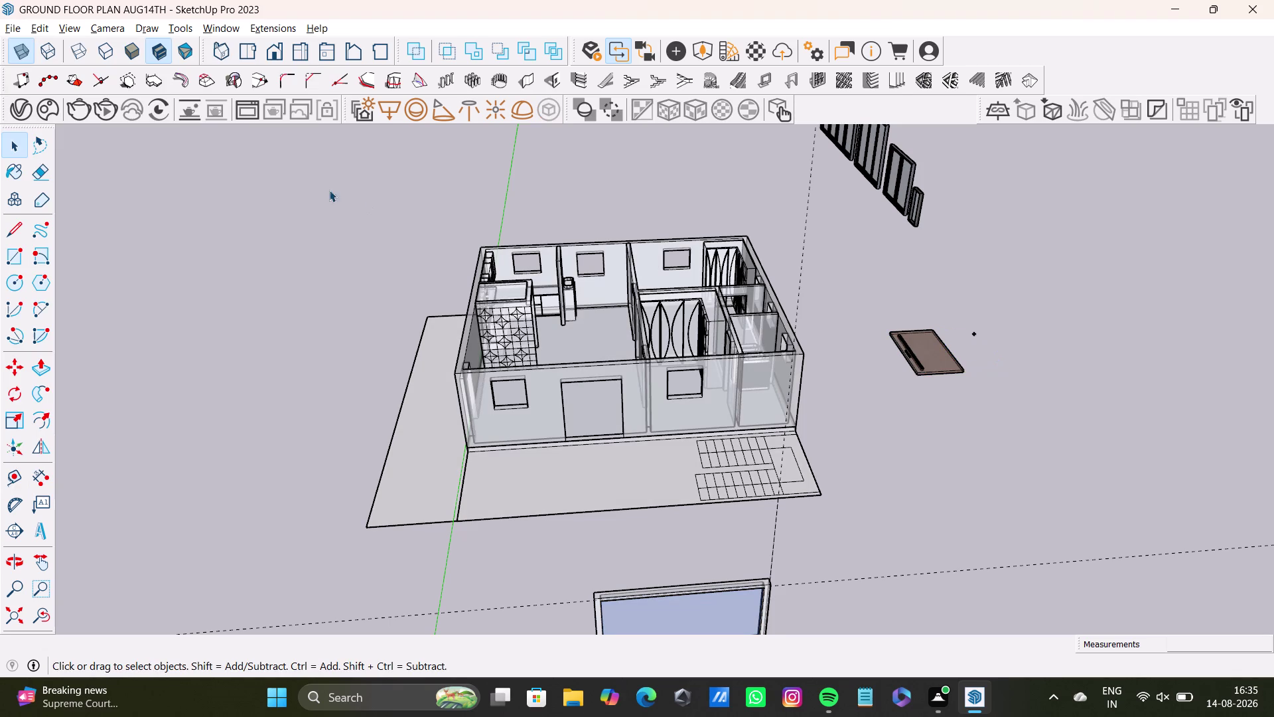
Import the wood+door model from Downloads, choosing it over door (2).
click(14, 53)
click(14, 26)
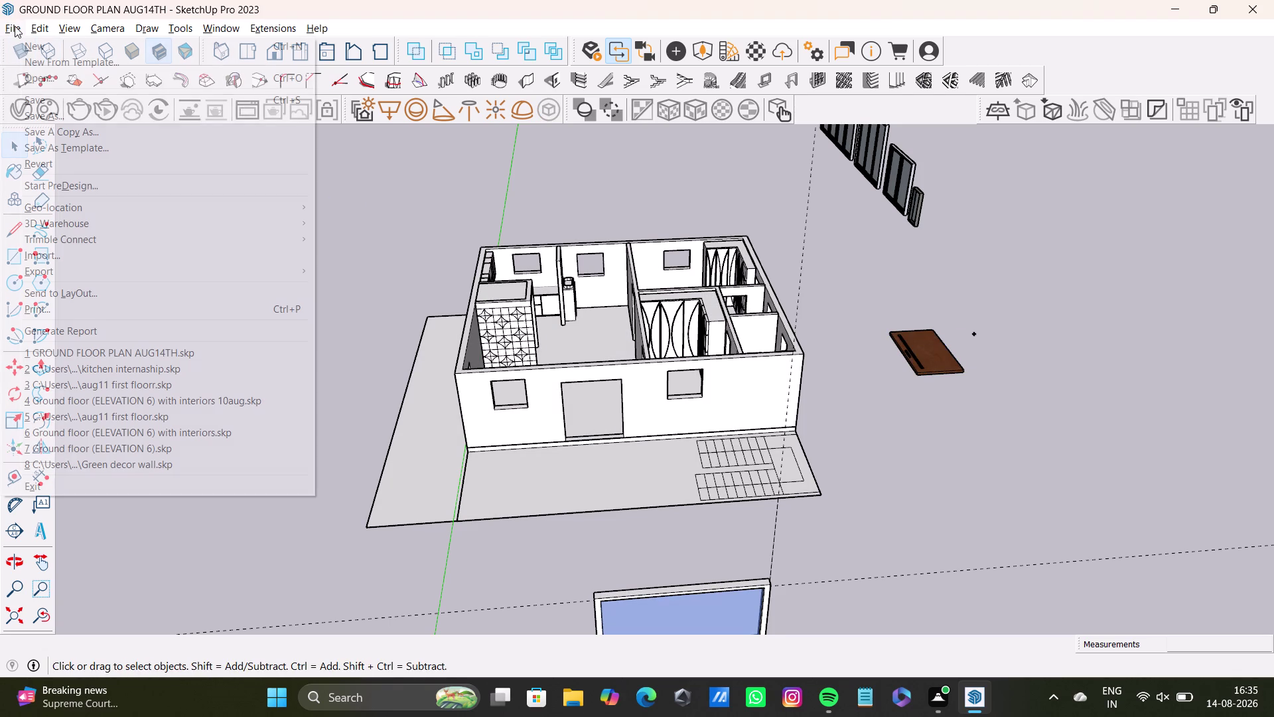
click(73, 254)
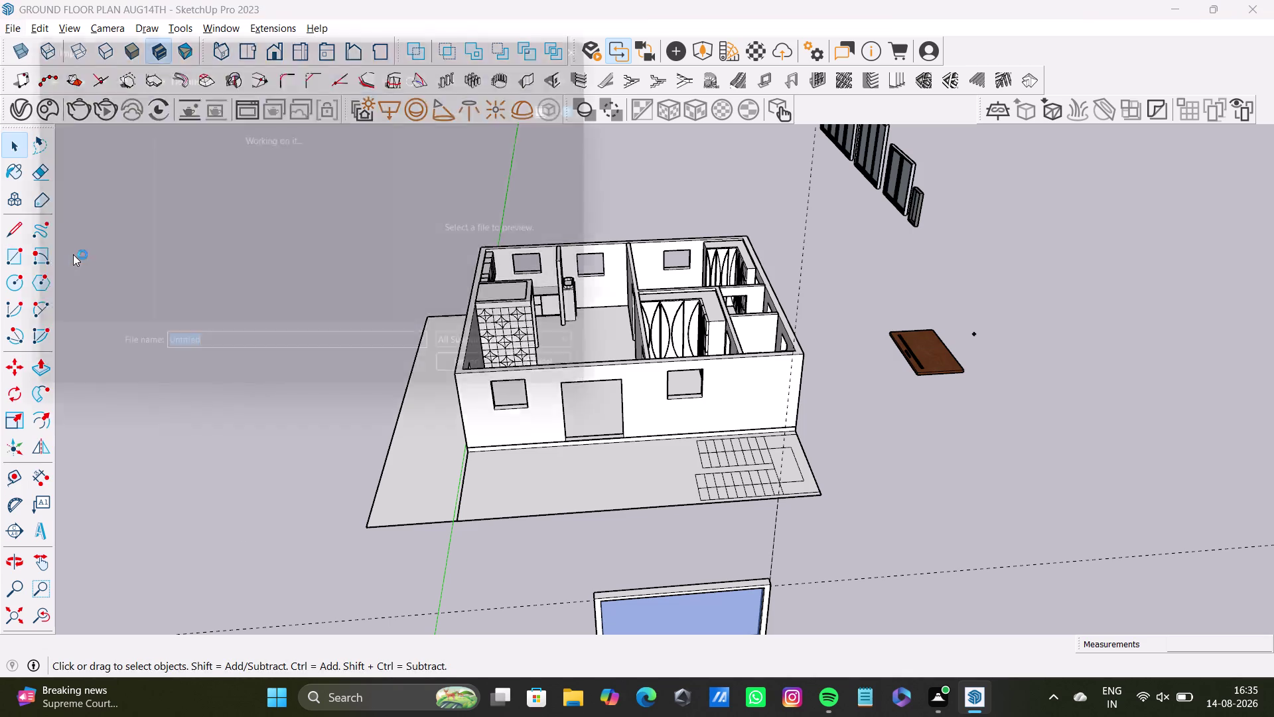
scroll(down, 3)
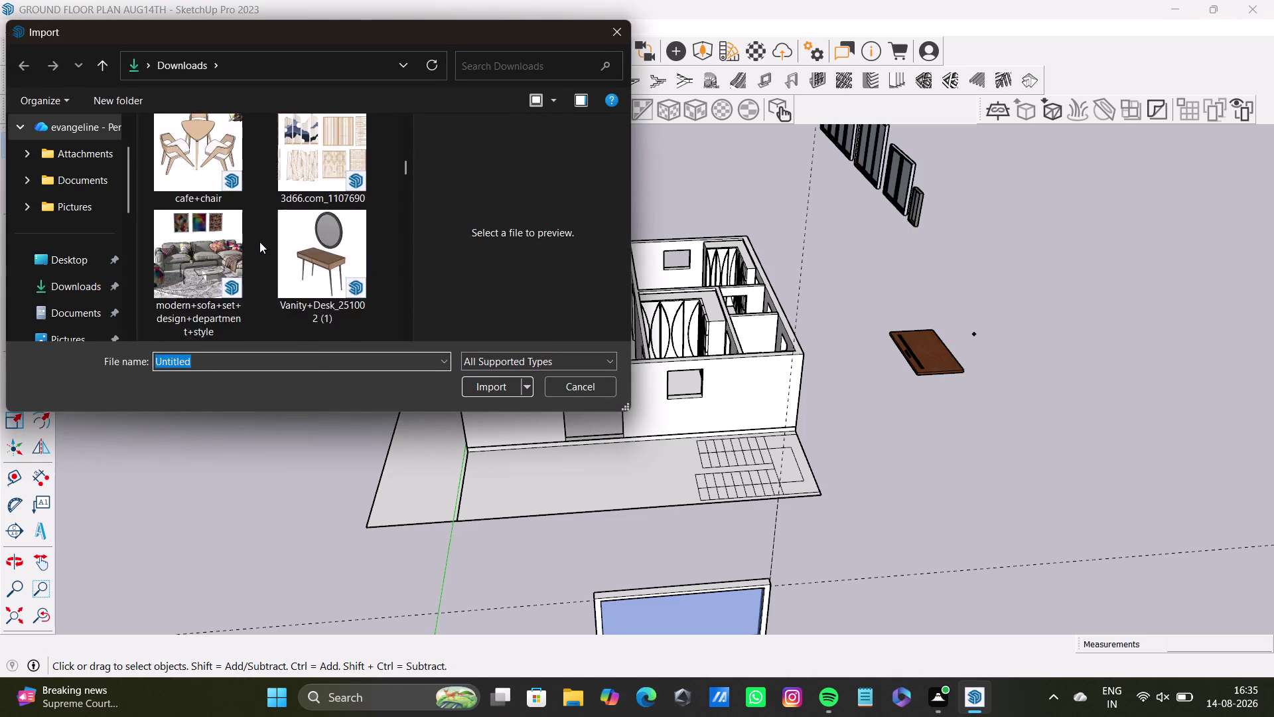
scroll(down, 3)
scroll(down, 3)
scroll(down, 3)
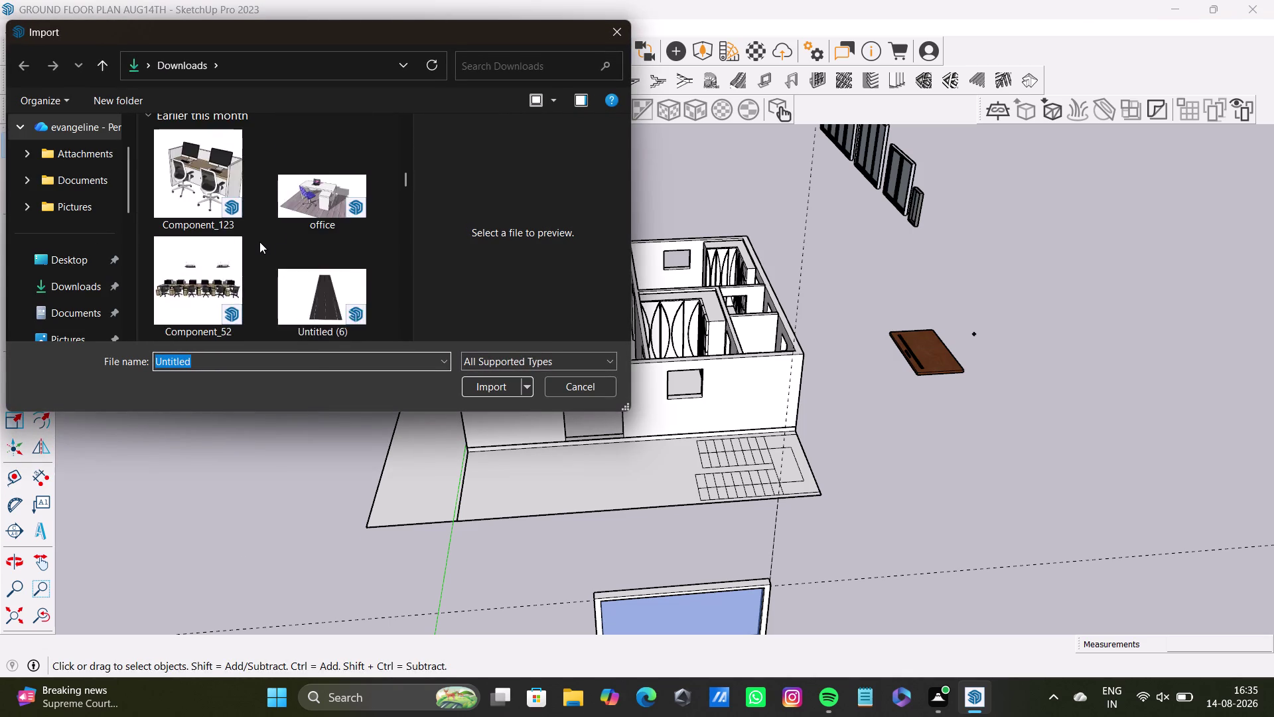
scroll(down, 3)
scroll(down, 3)
scroll(down, 3)
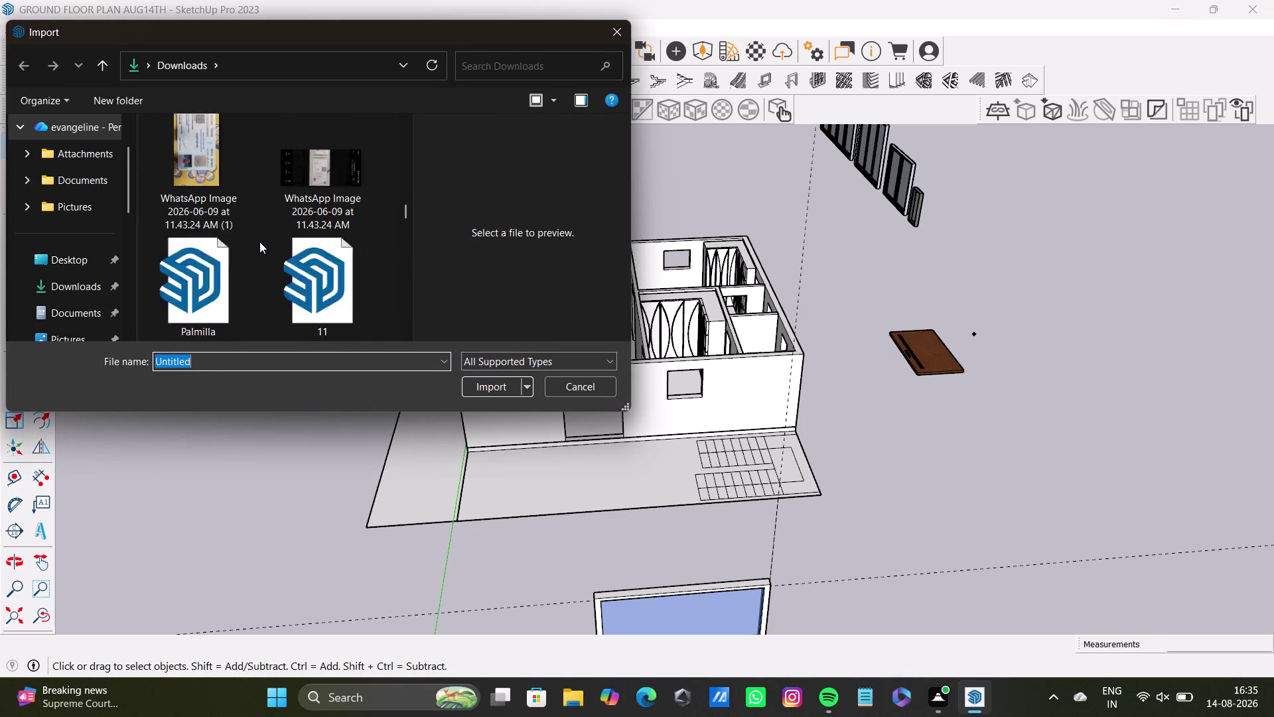
scroll(down, 3)
scroll(up, 3)
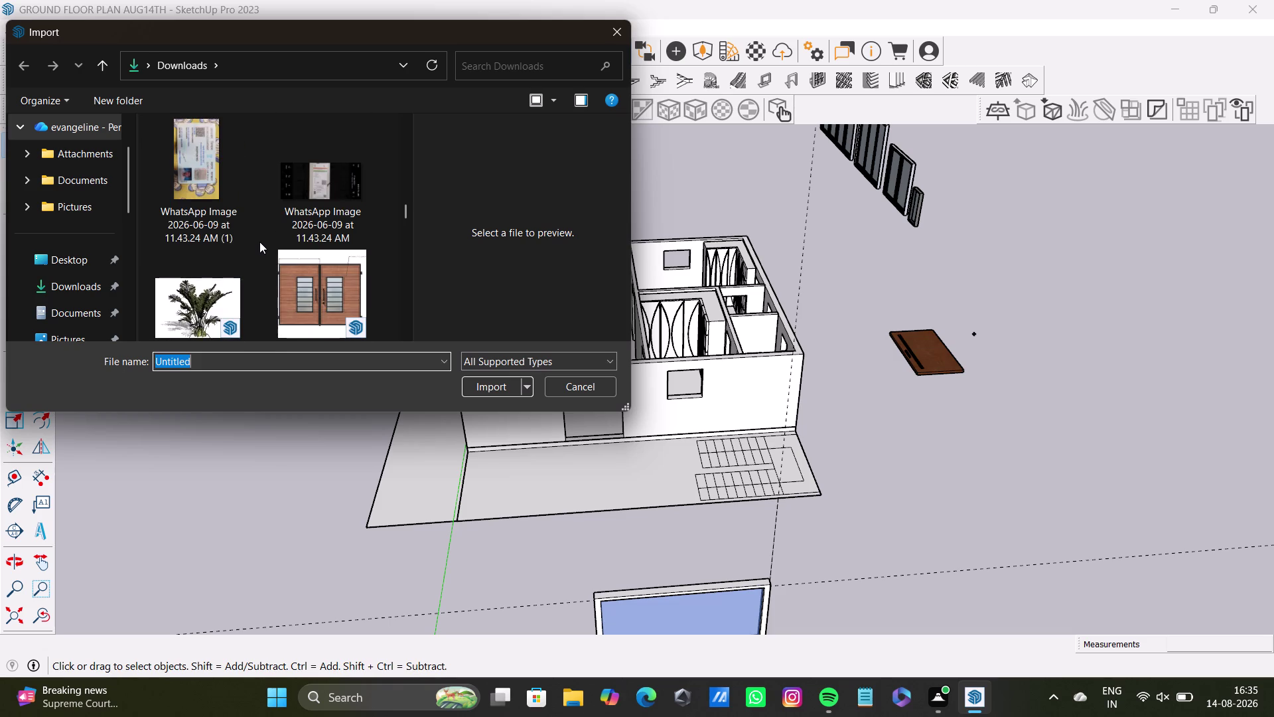
scroll(down, 3)
scroll(down, 3)
scroll(down, 3)
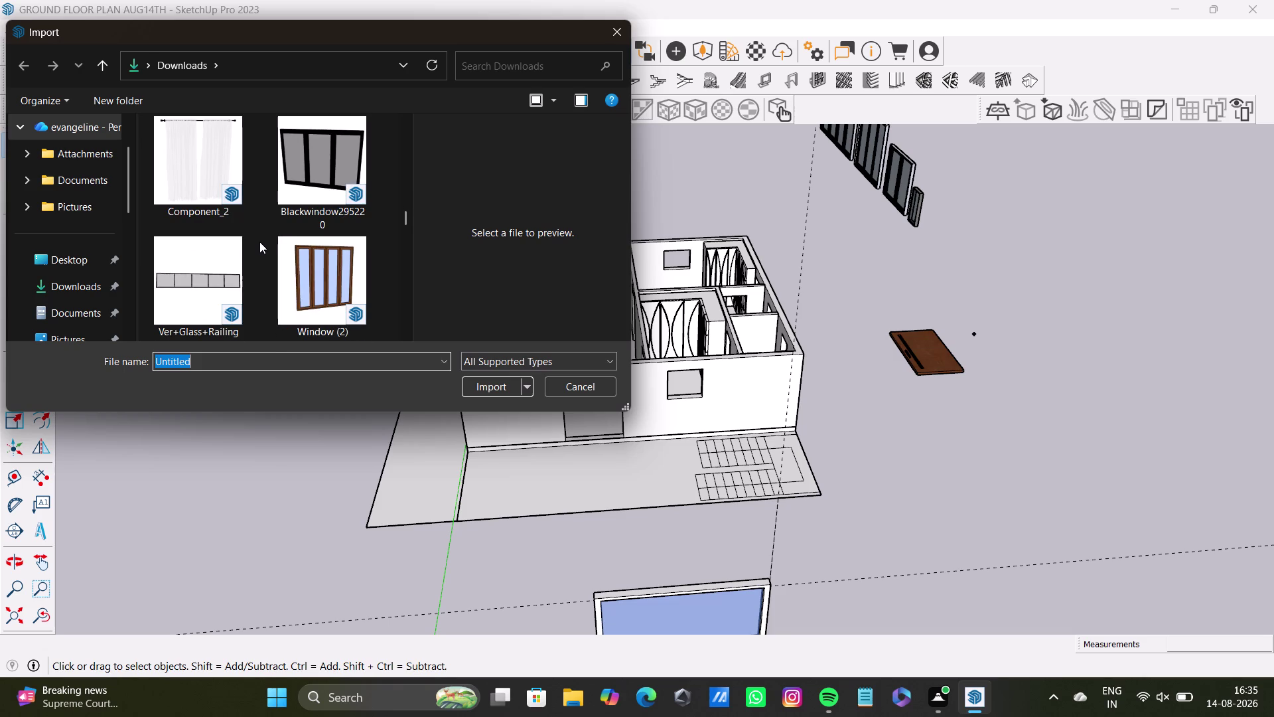
scroll(down, 3)
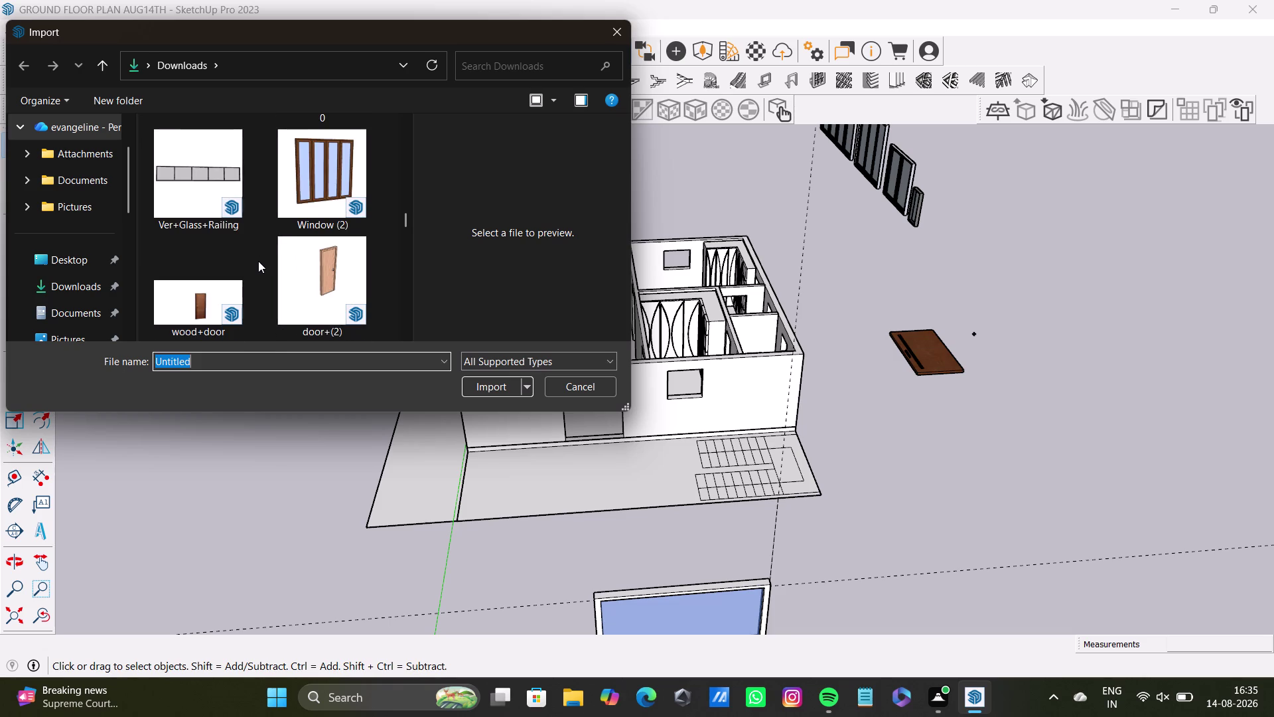
scroll(down, 3)
click(344, 185)
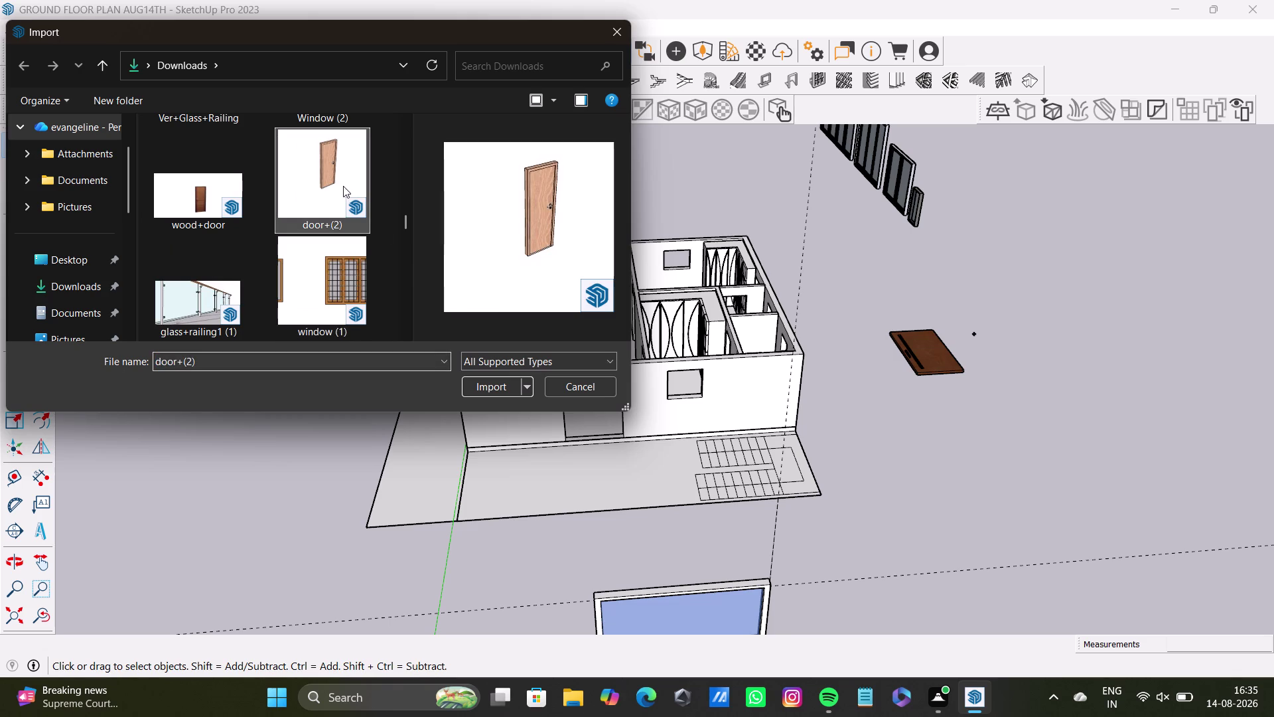
click(211, 205)
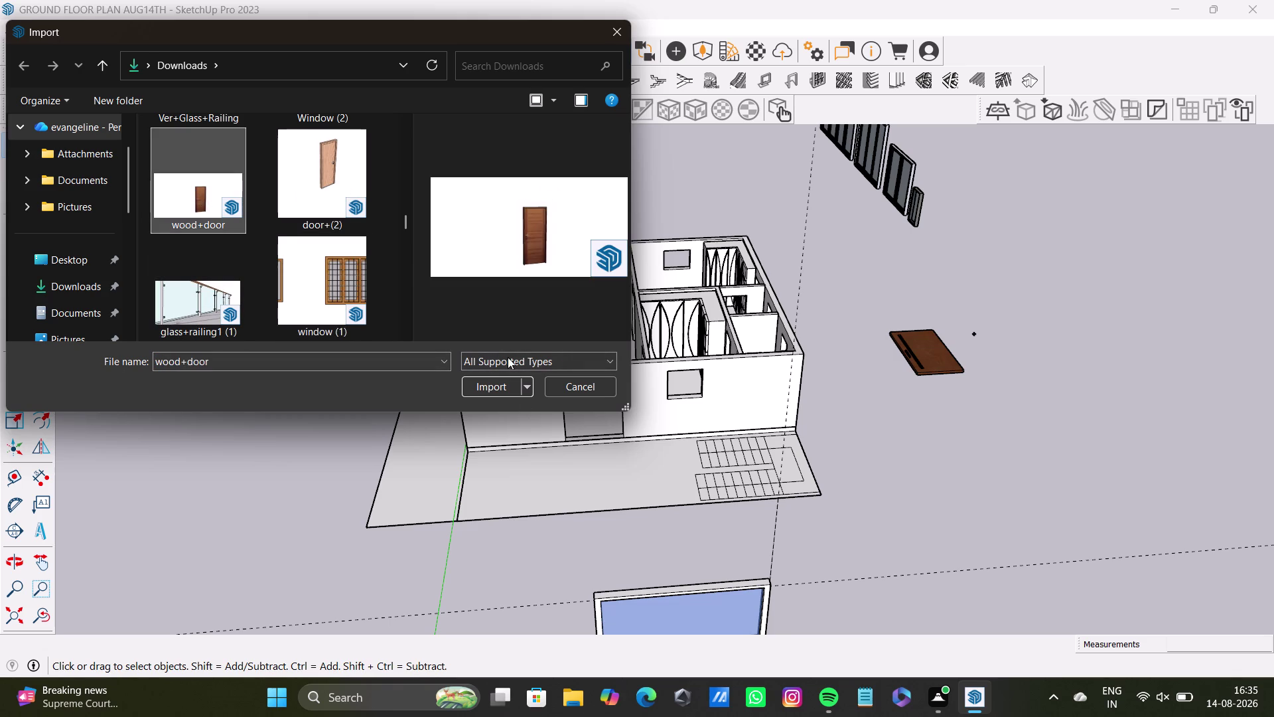
click(486, 387)
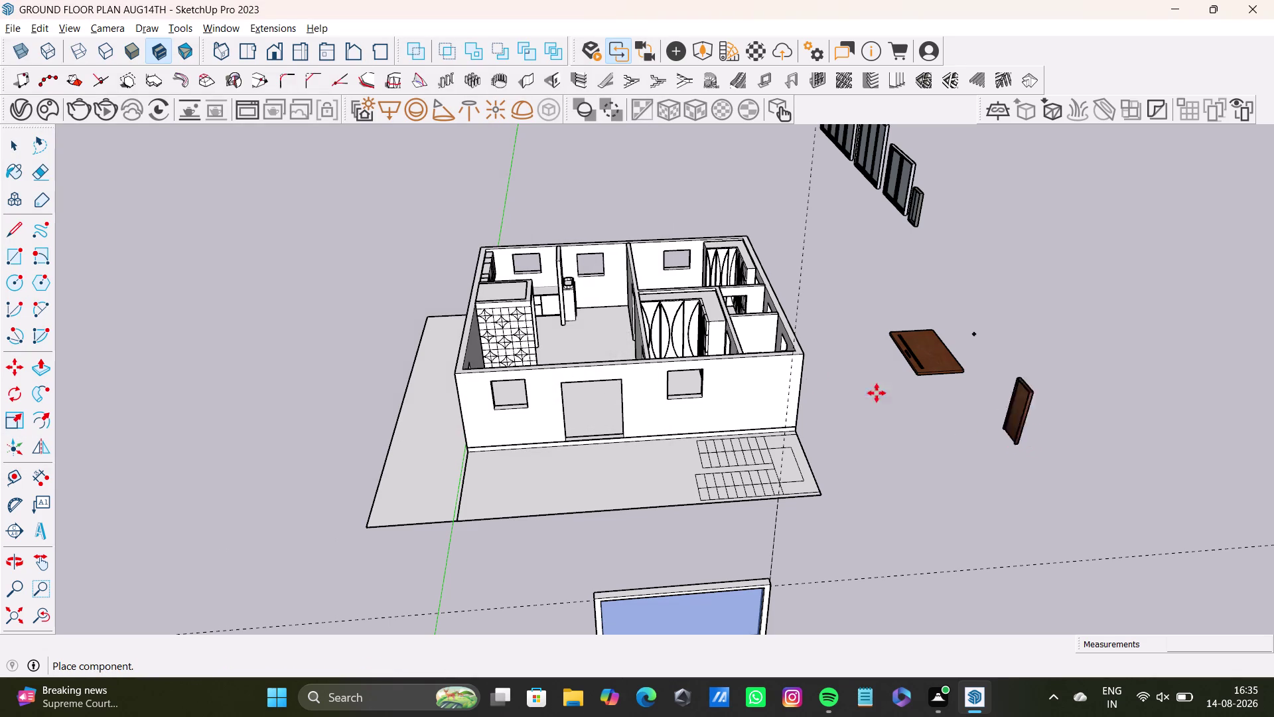
Set the wood door beside the first door, then orbit to review the imported components.
click(1005, 429)
key(space)
middle_drag(878, 435, 746, 621)
scroll(up, 3)
middle_click(642, 389)
middle_drag(673, 402, 927, 360)
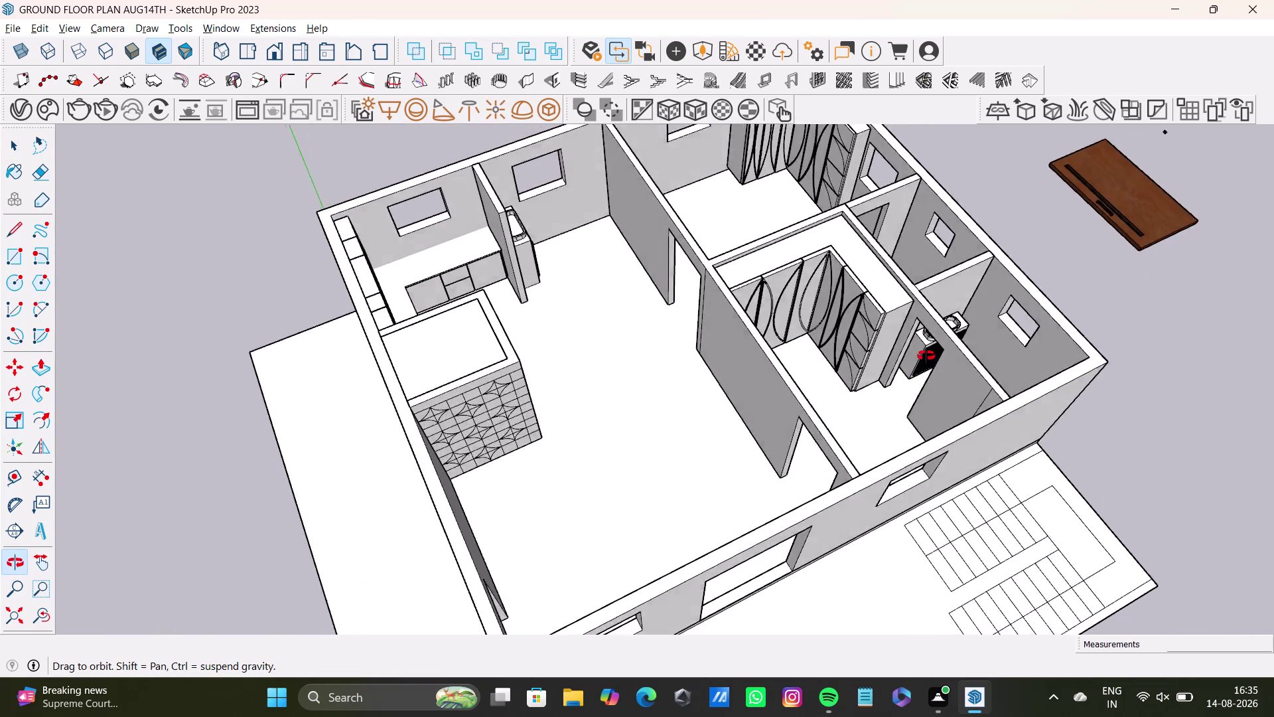
middle_drag(926, 360, 661, 515)
middle_drag(749, 514, 812, 610)
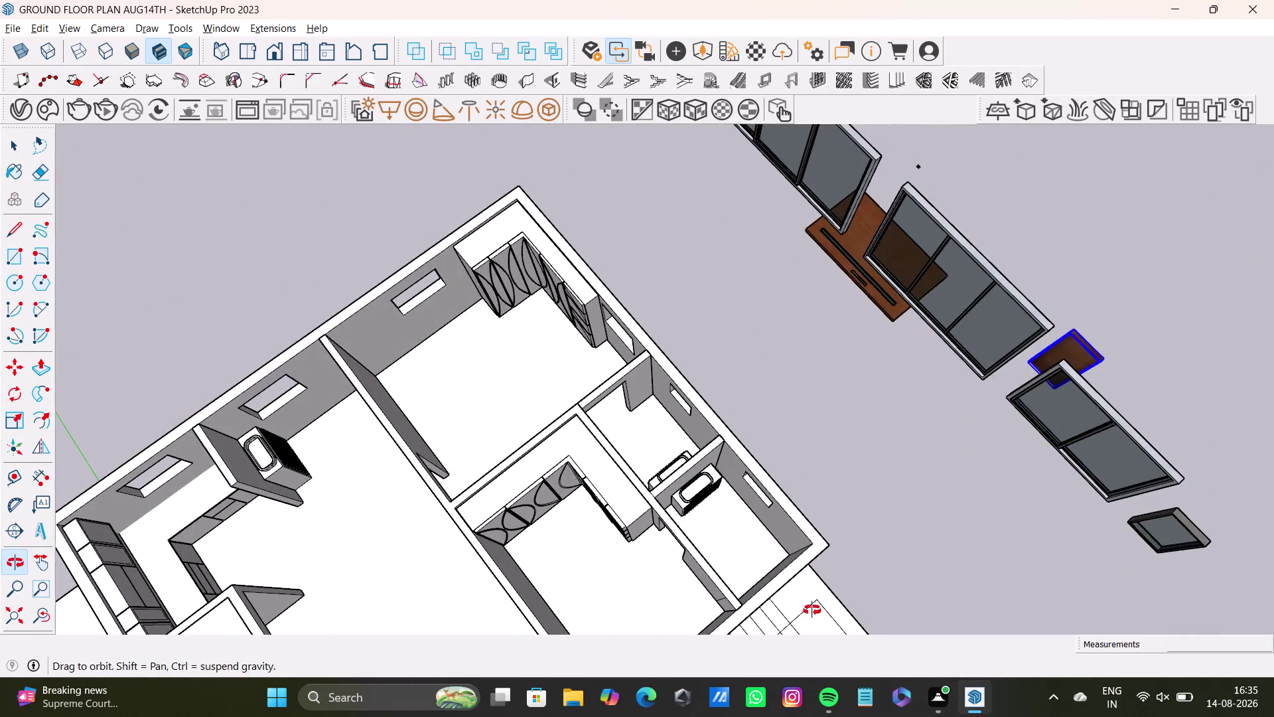
middle_drag(812, 610, 428, 493)
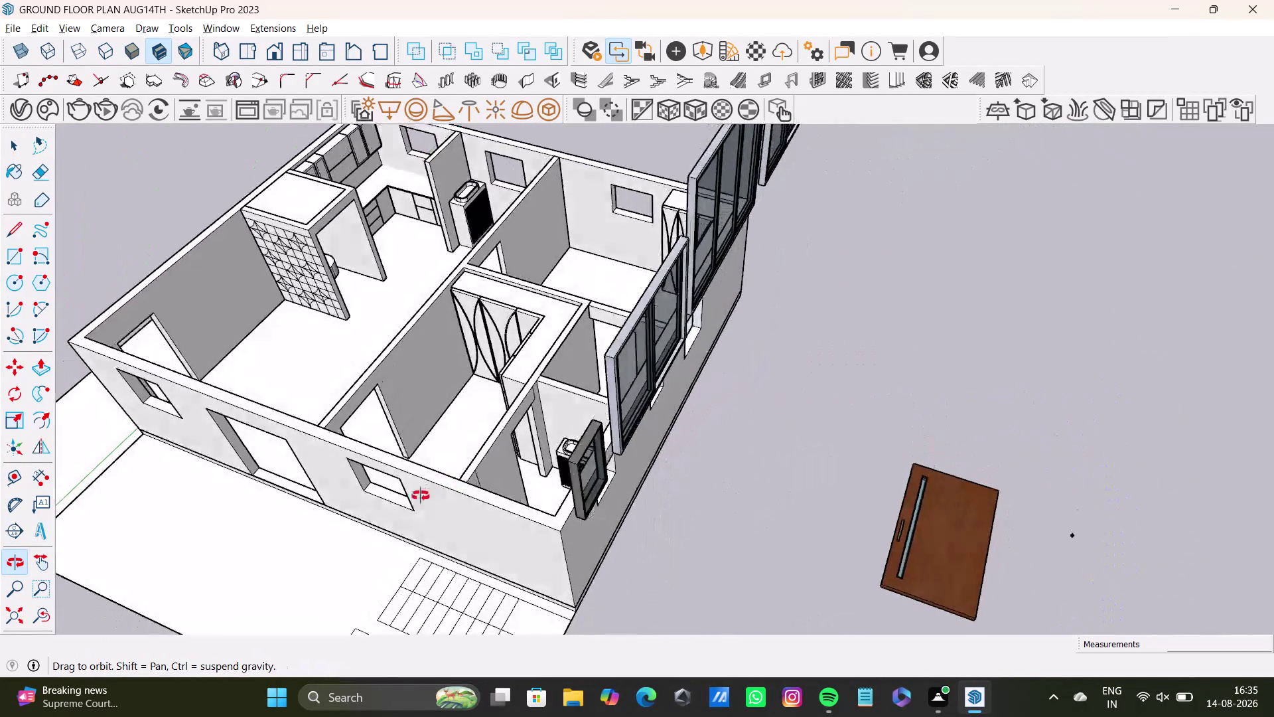
middle_drag(427, 493, 910, 539)
scroll(down, 3)
middle_drag(530, 372, 491, 383)
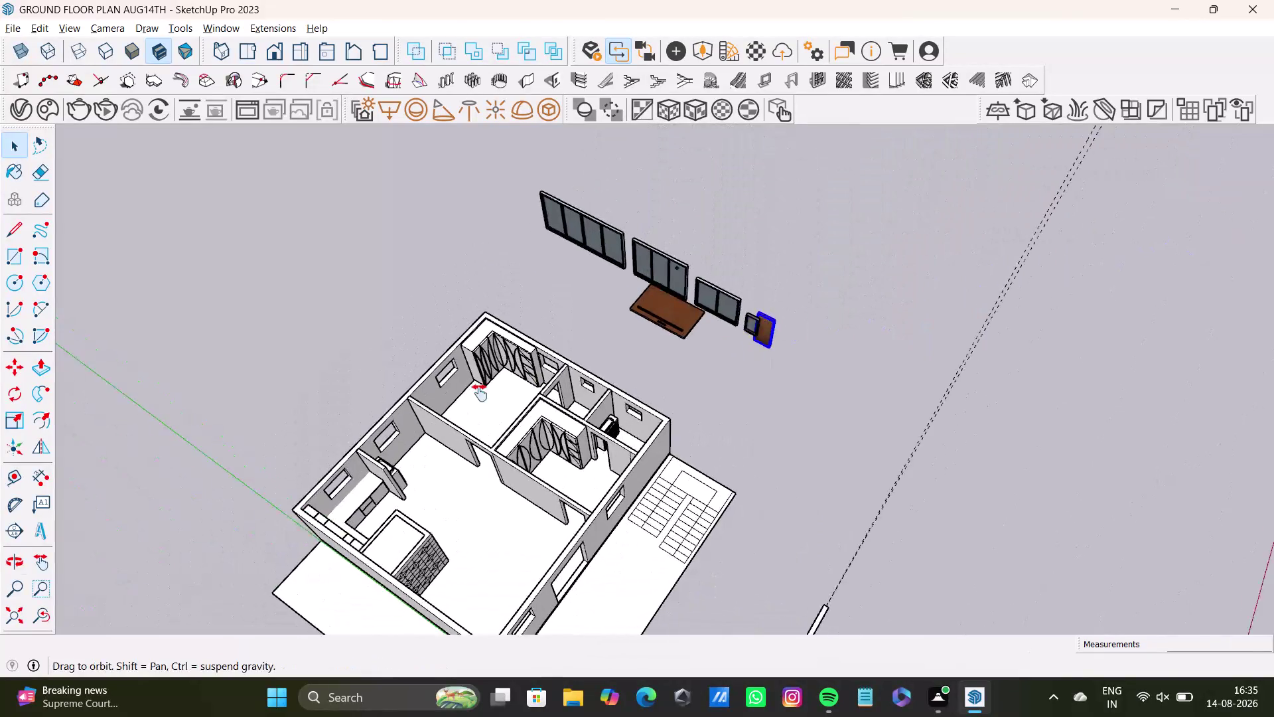
middle_drag(491, 383, 448, 447)
scroll(down, 3)
middle_drag(585, 467, 663, 319)
Adjust the view and bring up the File menu for another import.
key(space)
scroll(up, 3)
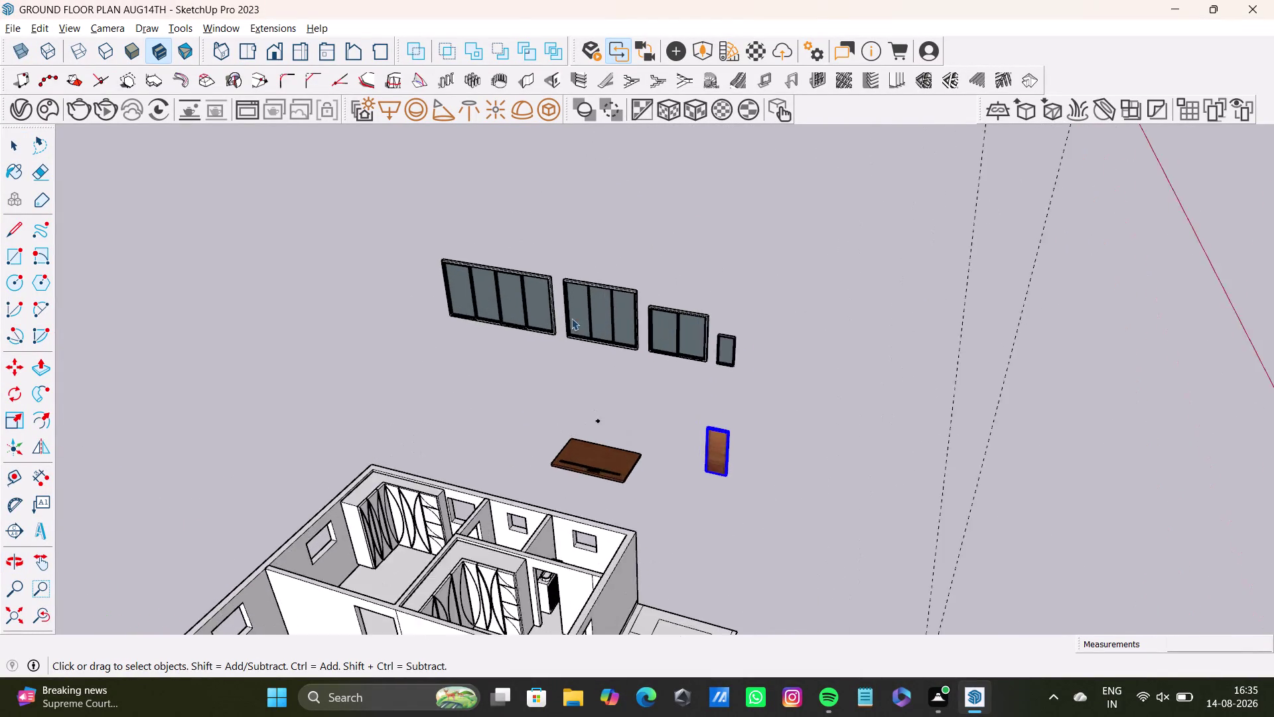
scroll(up, 3)
middle_drag(577, 322, 594, 207)
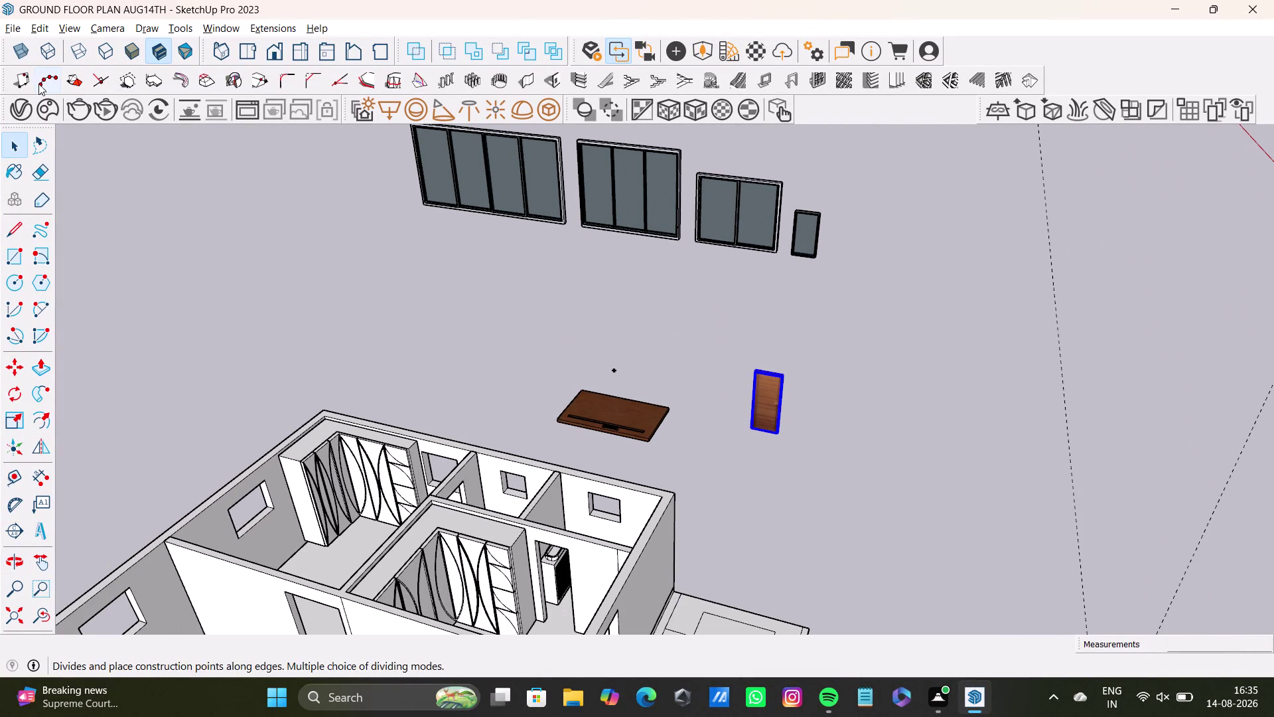
click(13, 33)
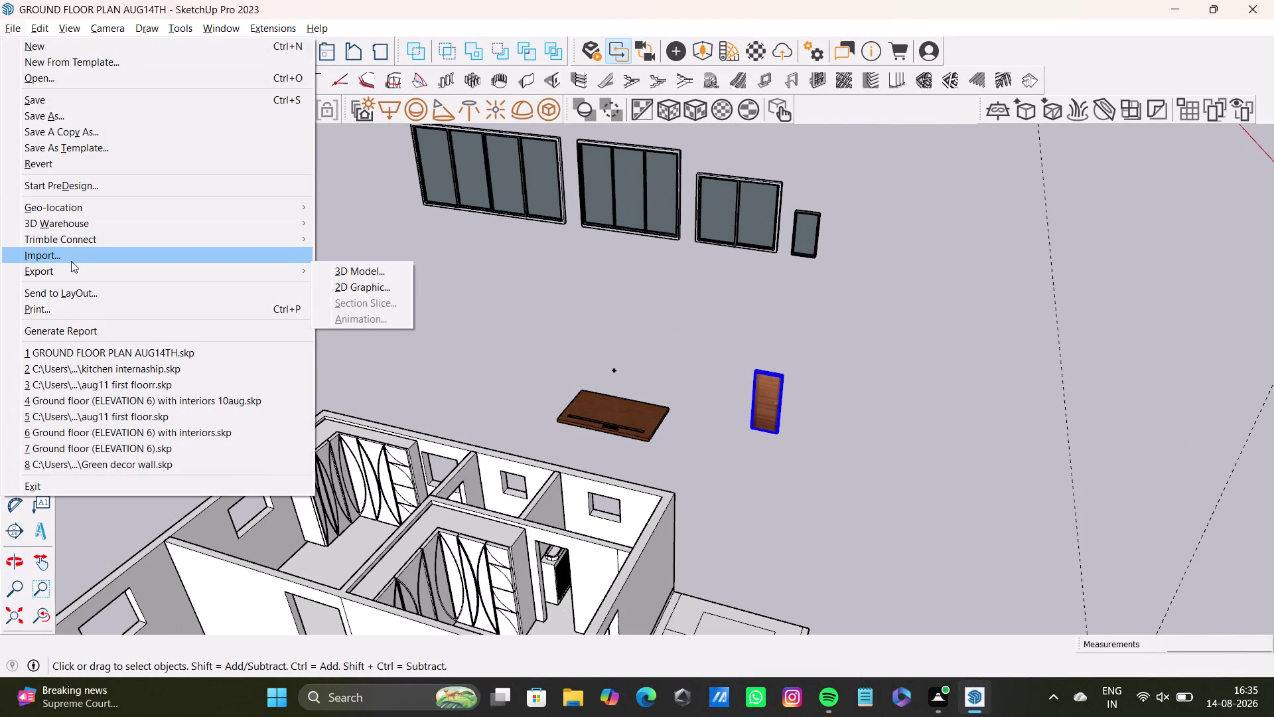
Browse the Downloads folder in the Import dialog, then close it without importing anything.
click(71, 261)
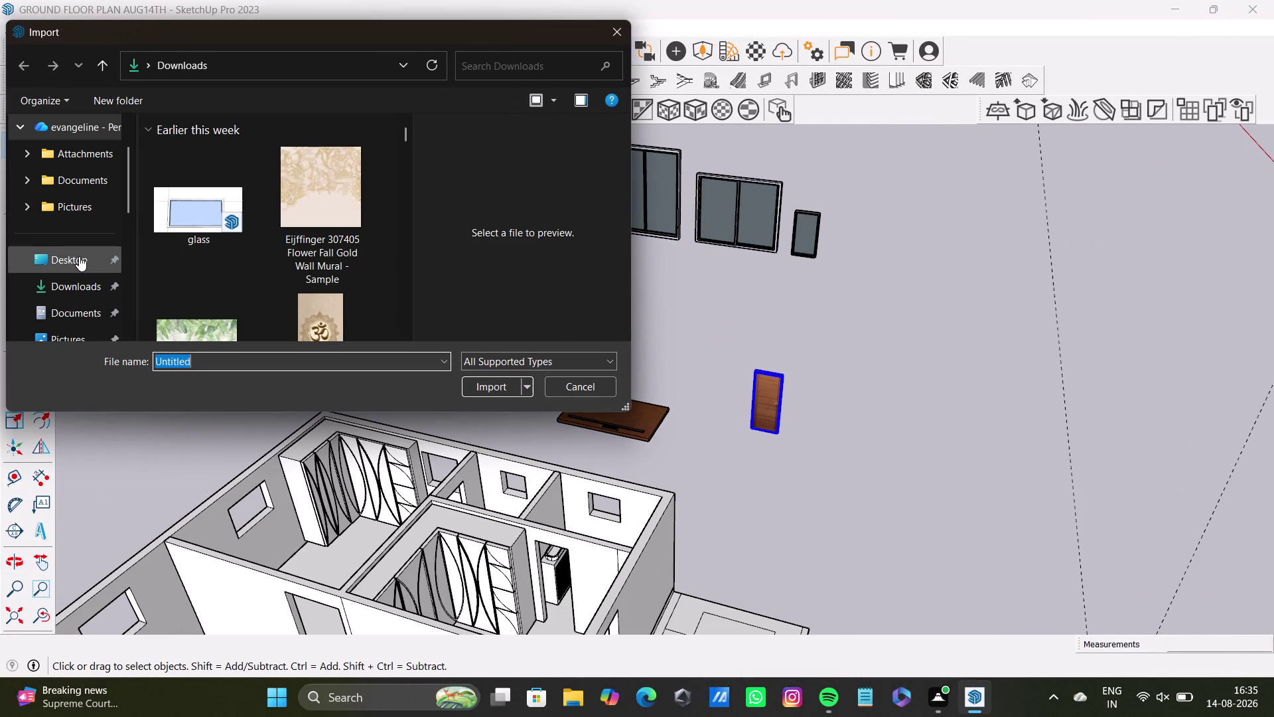
scroll(down, 3)
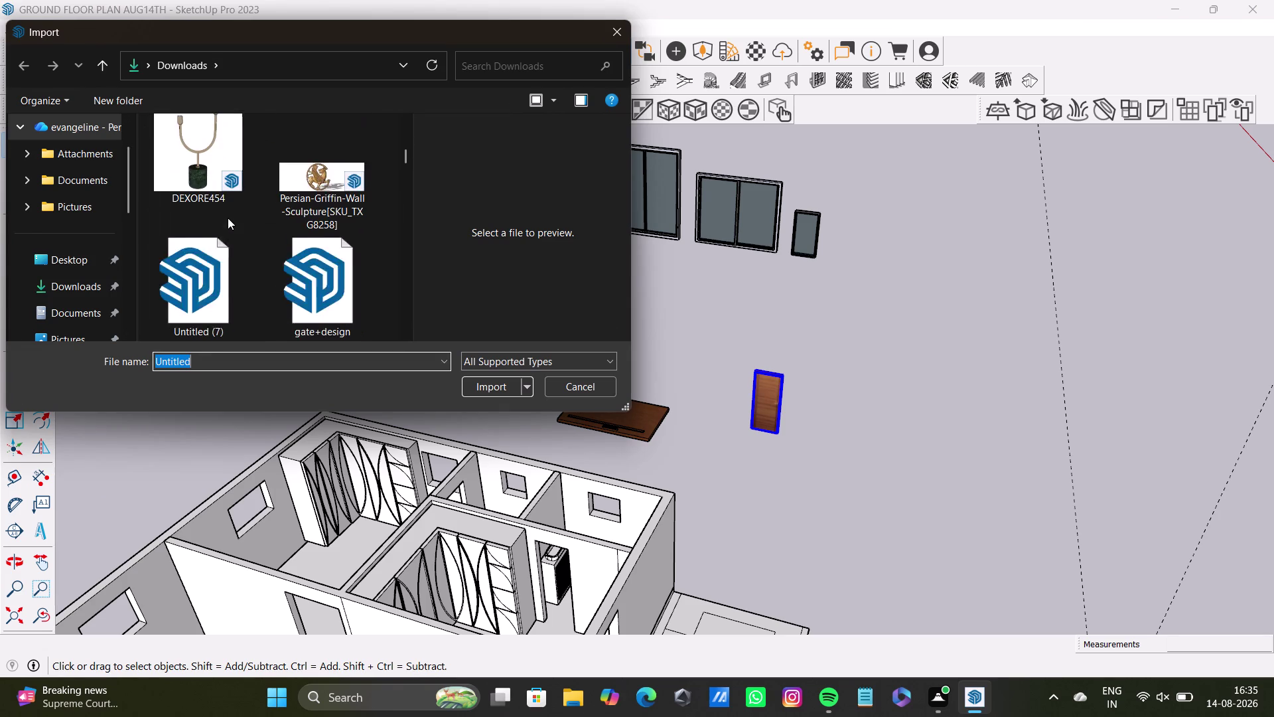
scroll(down, 3)
scroll(down, 3)
scroll(down, 3)
scroll(down, 3)
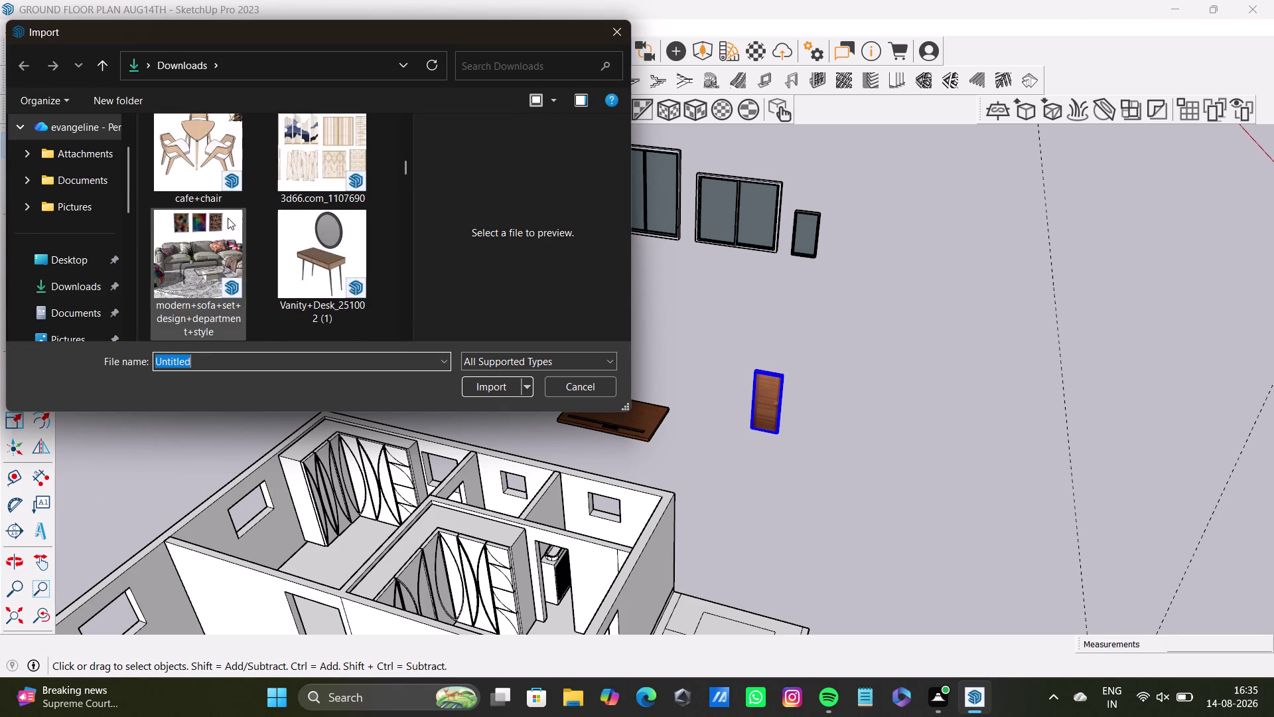
scroll(down, 3)
scroll(down, 3)
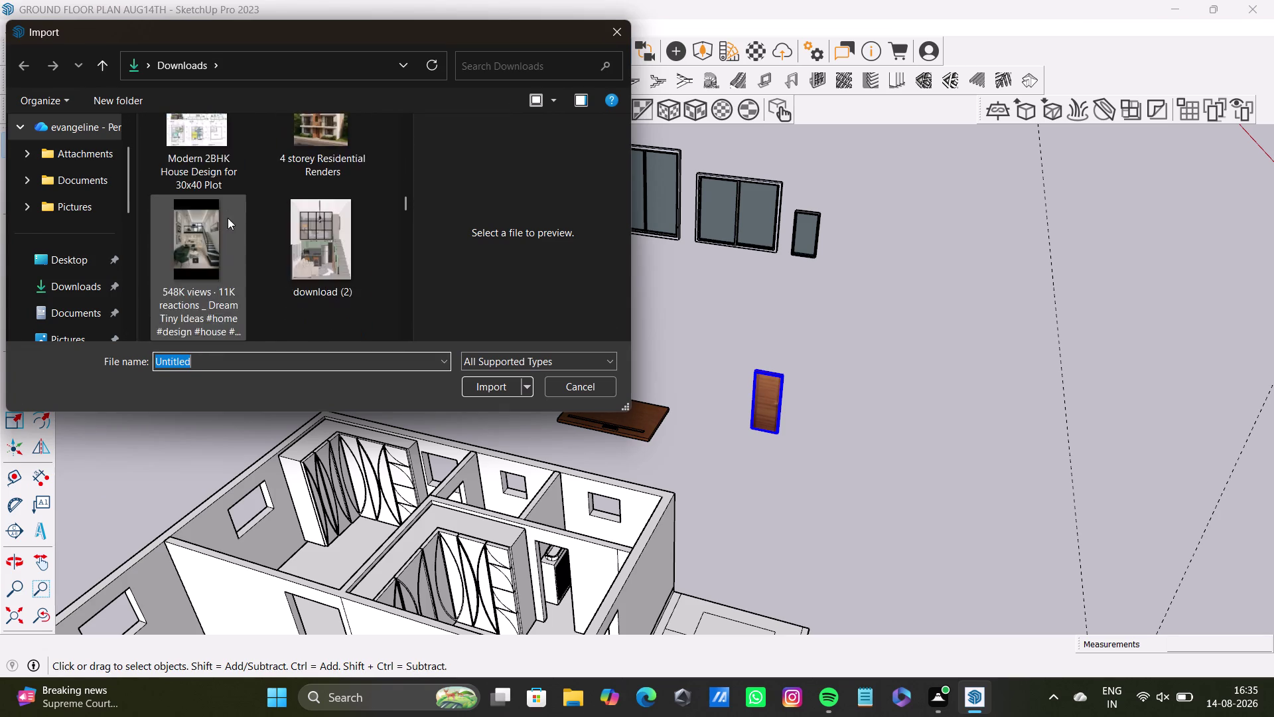
scroll(down, 3)
scroll(down, 3)
scroll(down, 3)
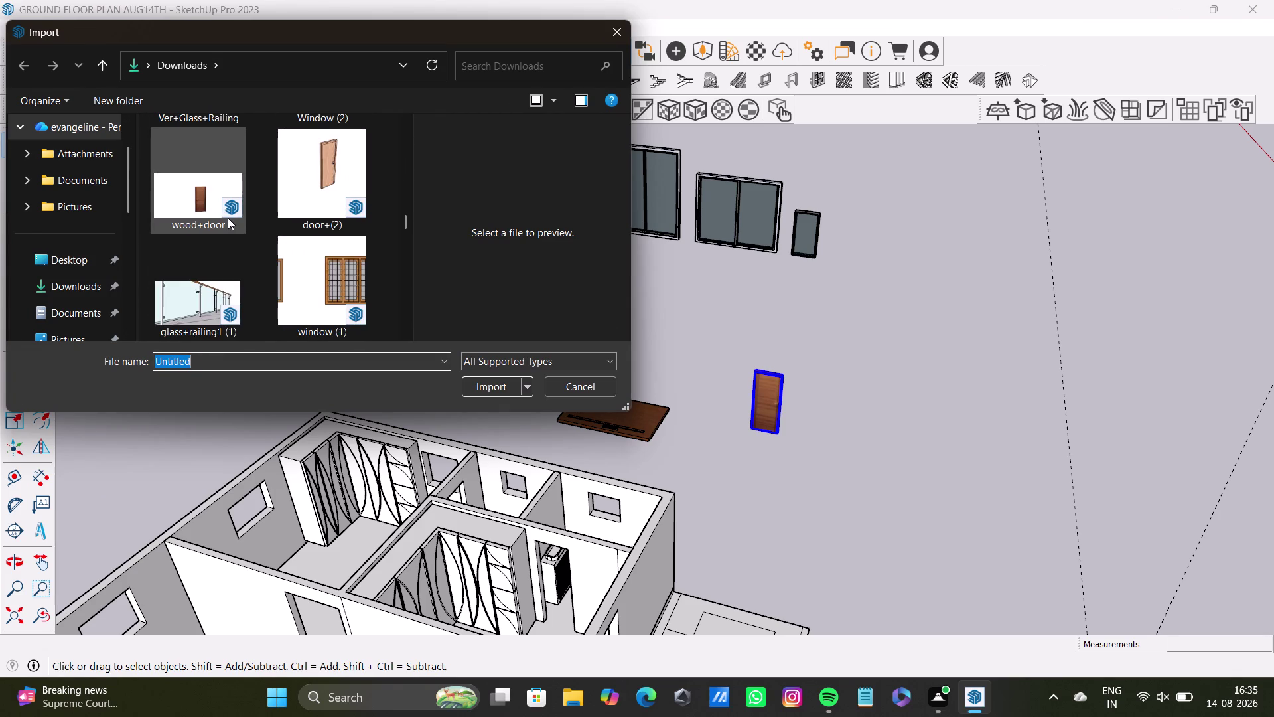
scroll(down, 3)
scroll(down, 3)
scroll(down, 3)
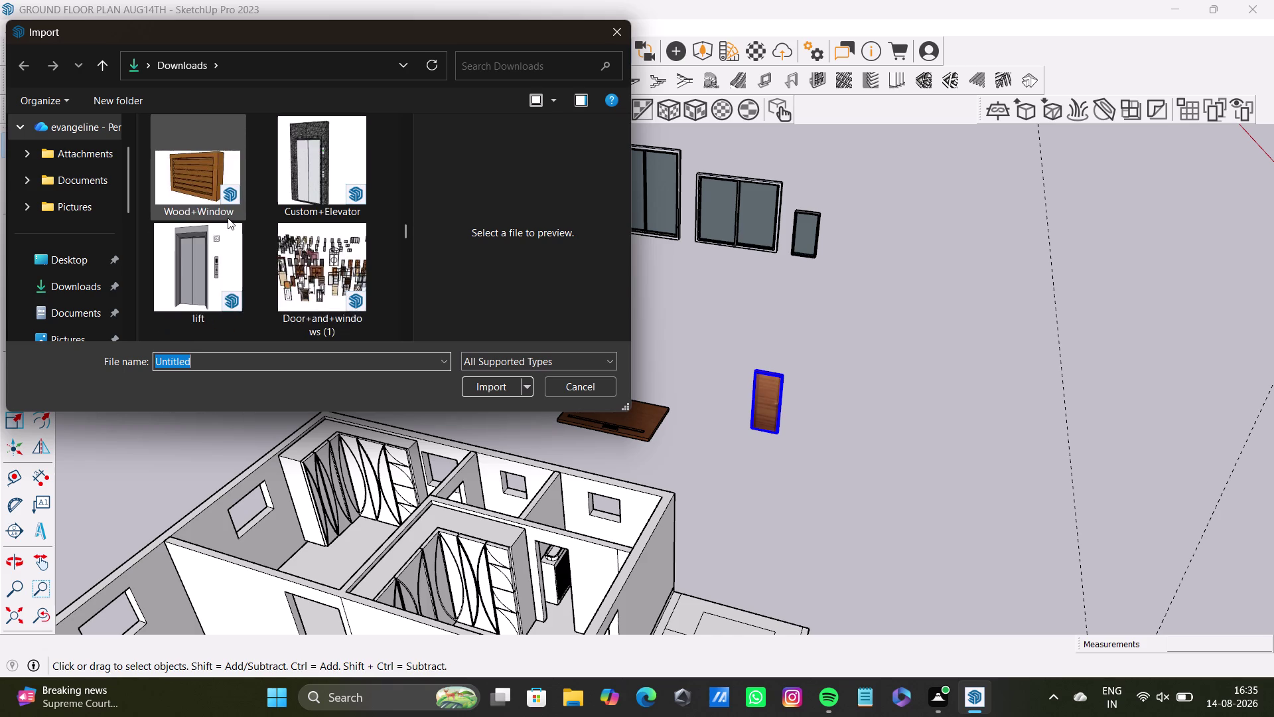
scroll(down, 3)
scroll(down, 3)
scroll(down, 3)
scroll(down, 3)
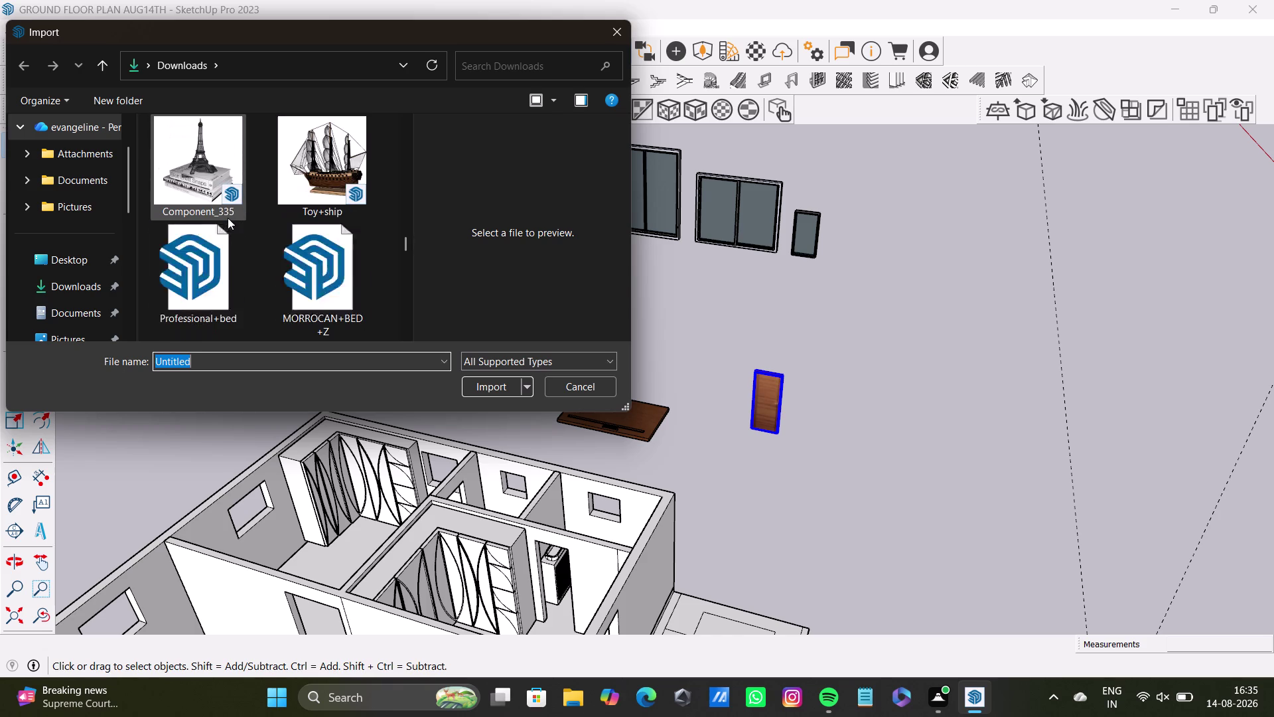
scroll(down, 3)
scroll(down, 3)
scroll(down, 3)
scroll(down, 3)
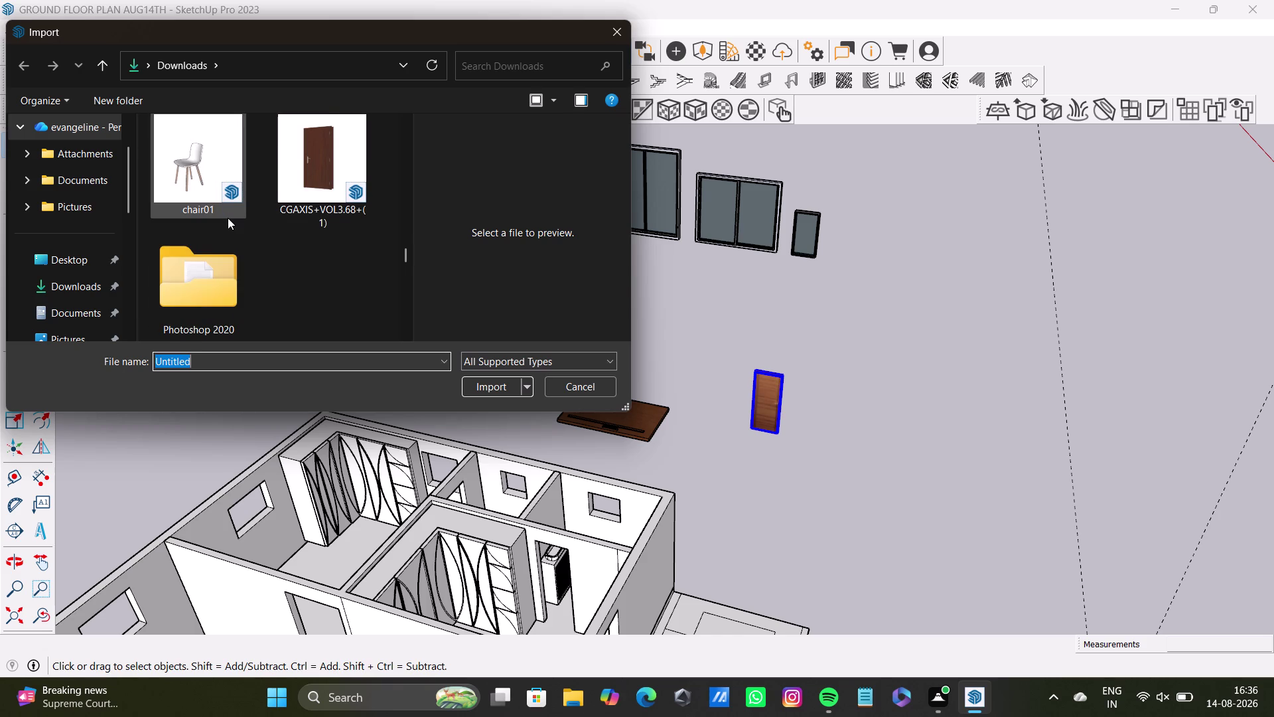
scroll(down, 3)
scroll(down, 3)
scroll(down, 3)
scroll(down, 3)
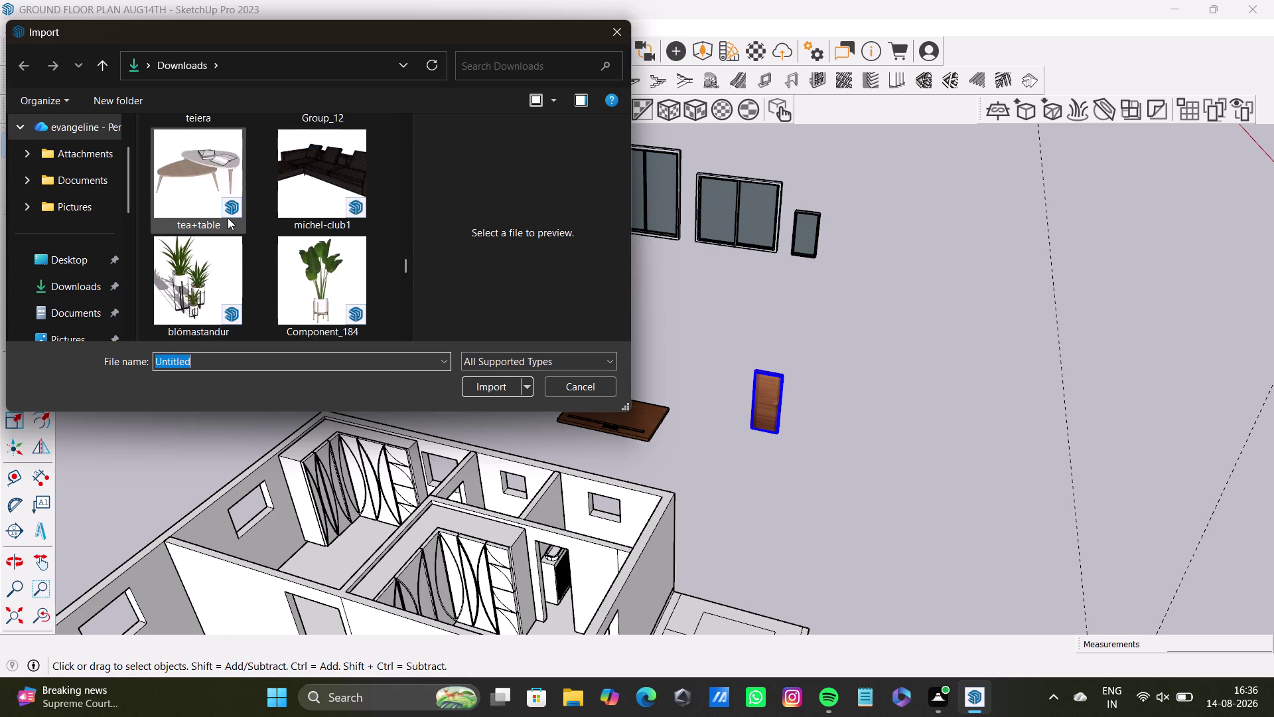
scroll(down, 3)
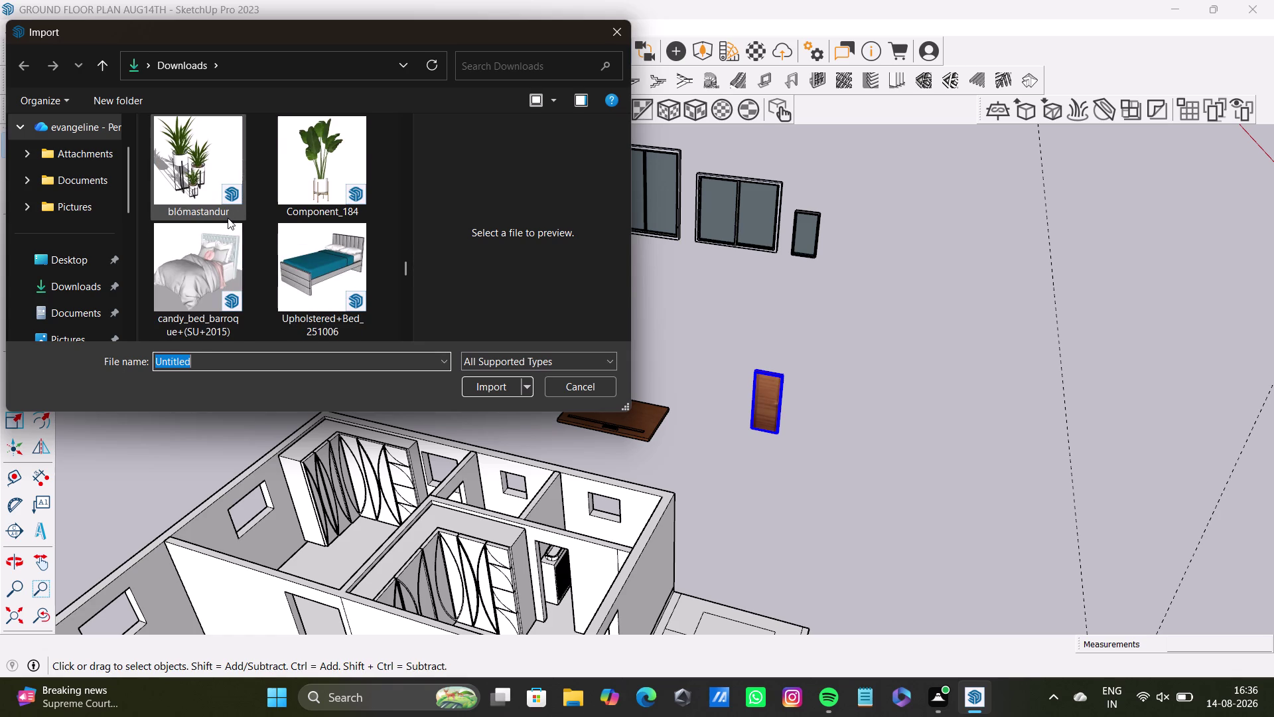
scroll(down, 3)
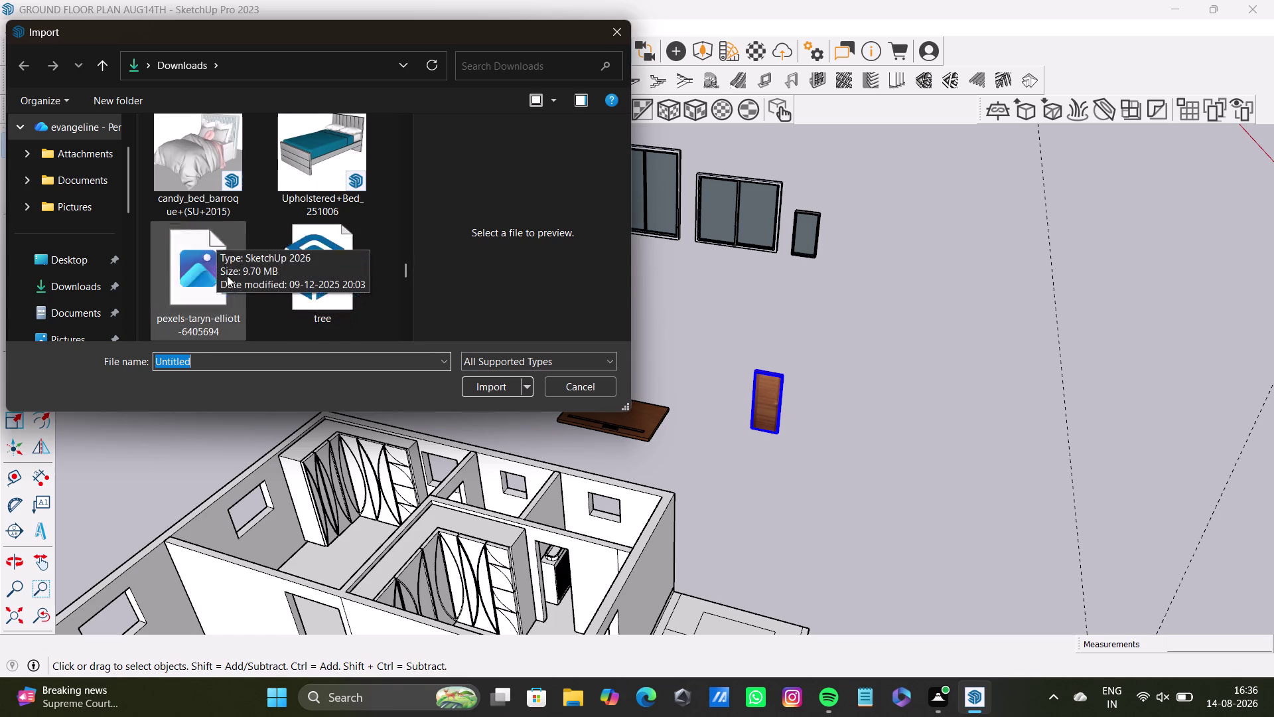
scroll(down, 3)
scroll(down, 3)
scroll(down, 3)
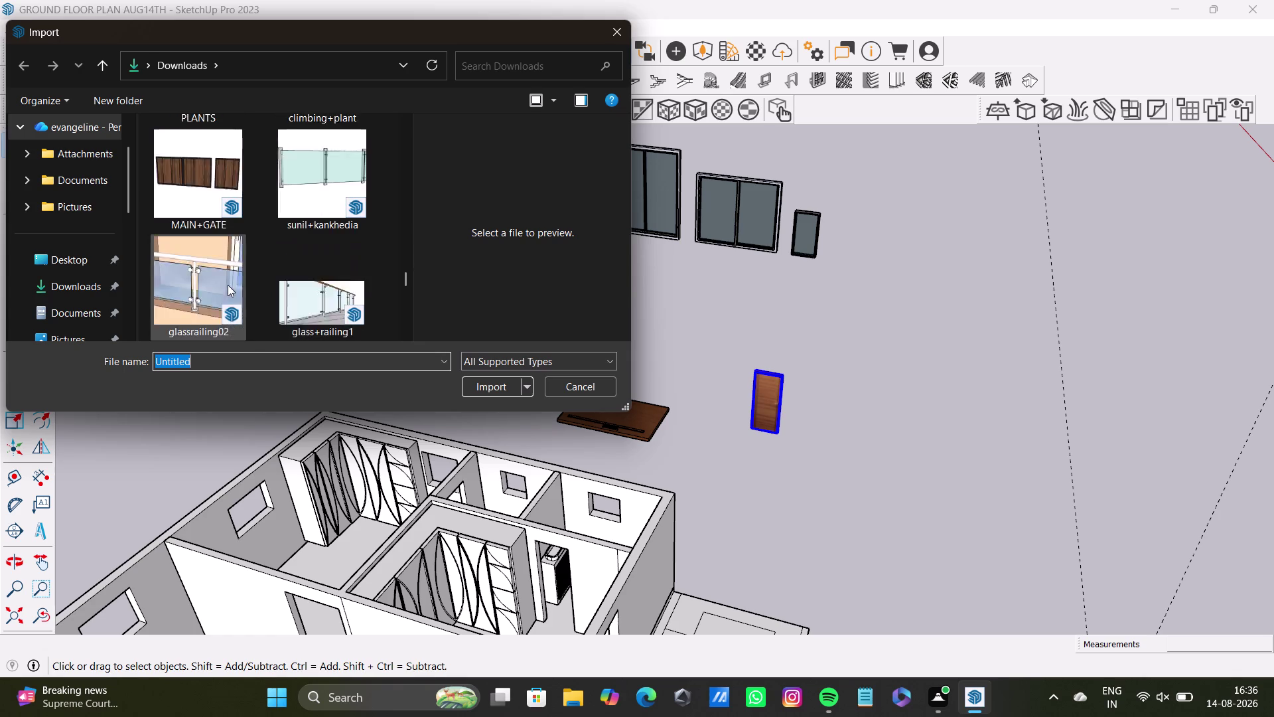
scroll(down, 3)
scroll(down, 3)
scroll(down, 3)
scroll(down, 3)
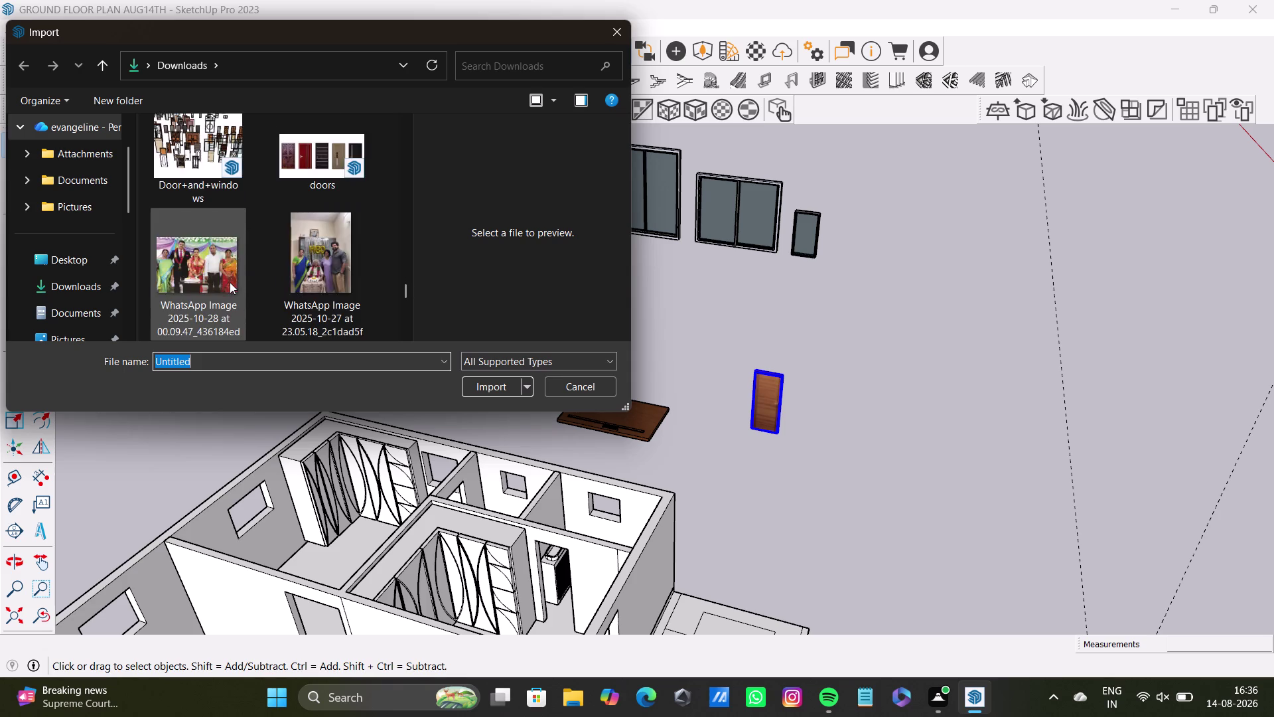
scroll(down, 3)
scroll(down, 3)
scroll(down, 3)
scroll(down, 3)
scroll(down, 3)
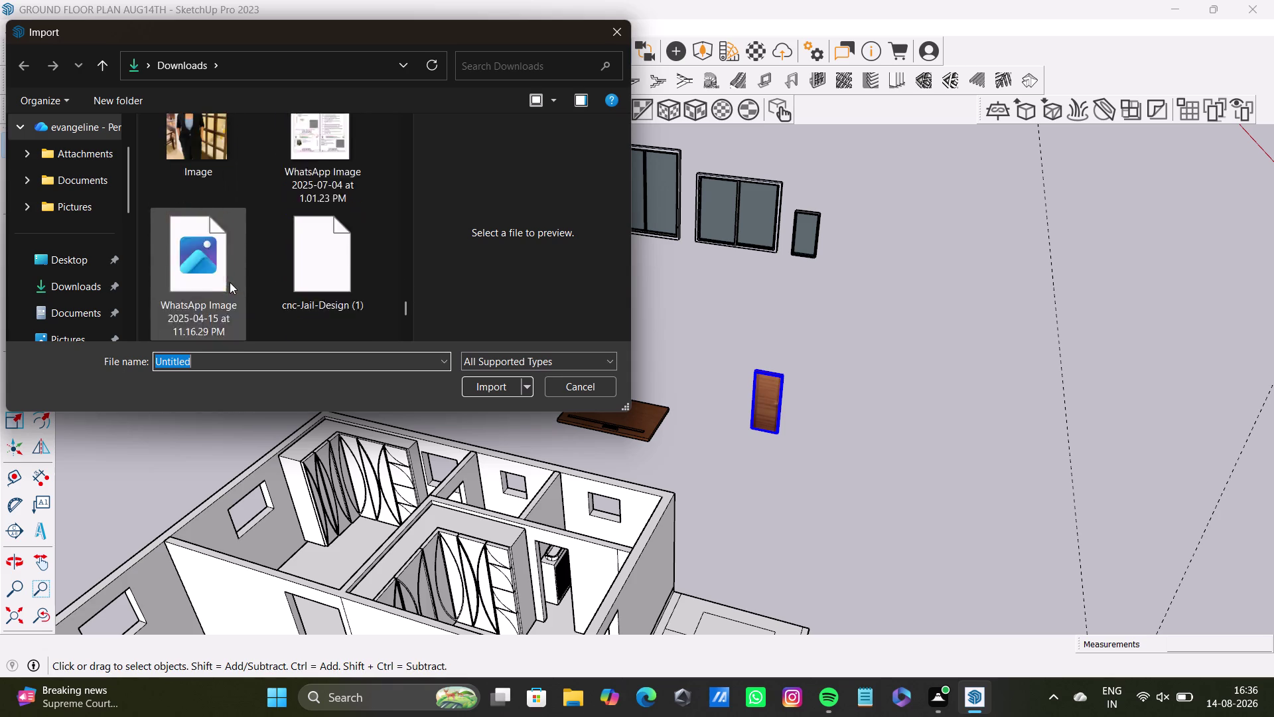
scroll(down, 3)
scroll(down, 3)
scroll(up, 3)
scroll(down, 3)
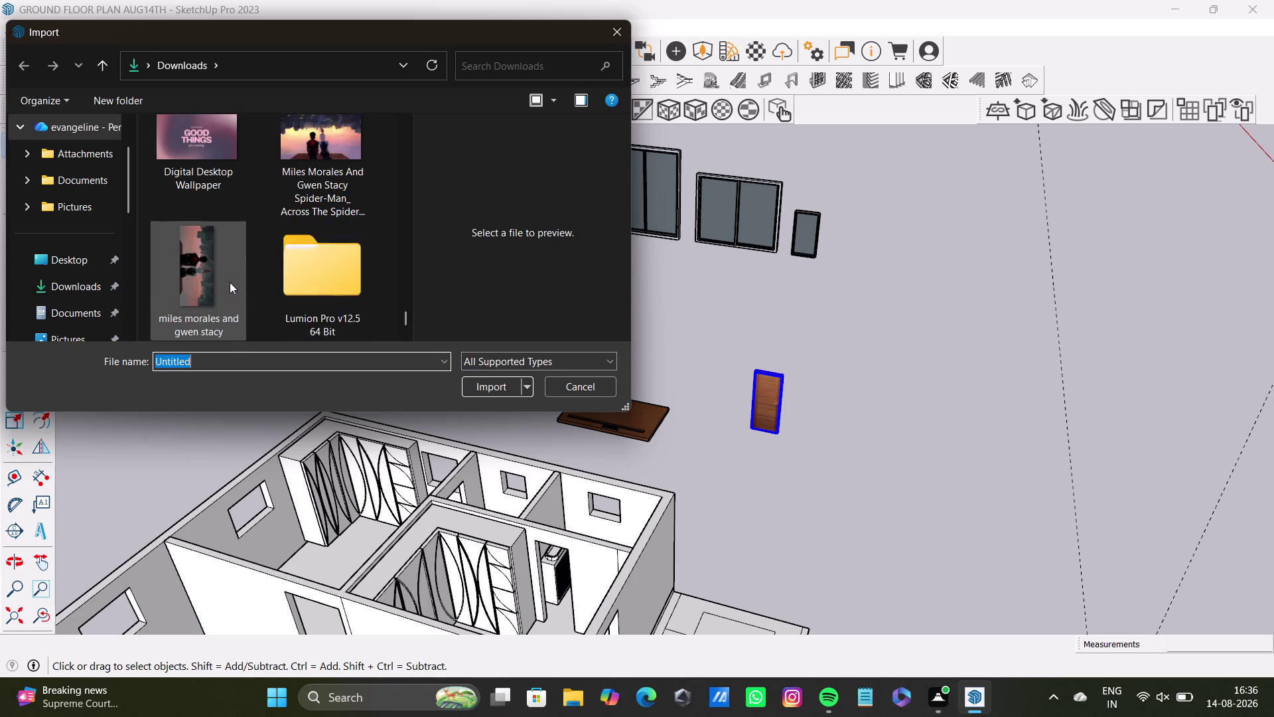
scroll(down, 3)
scroll(down, 3)
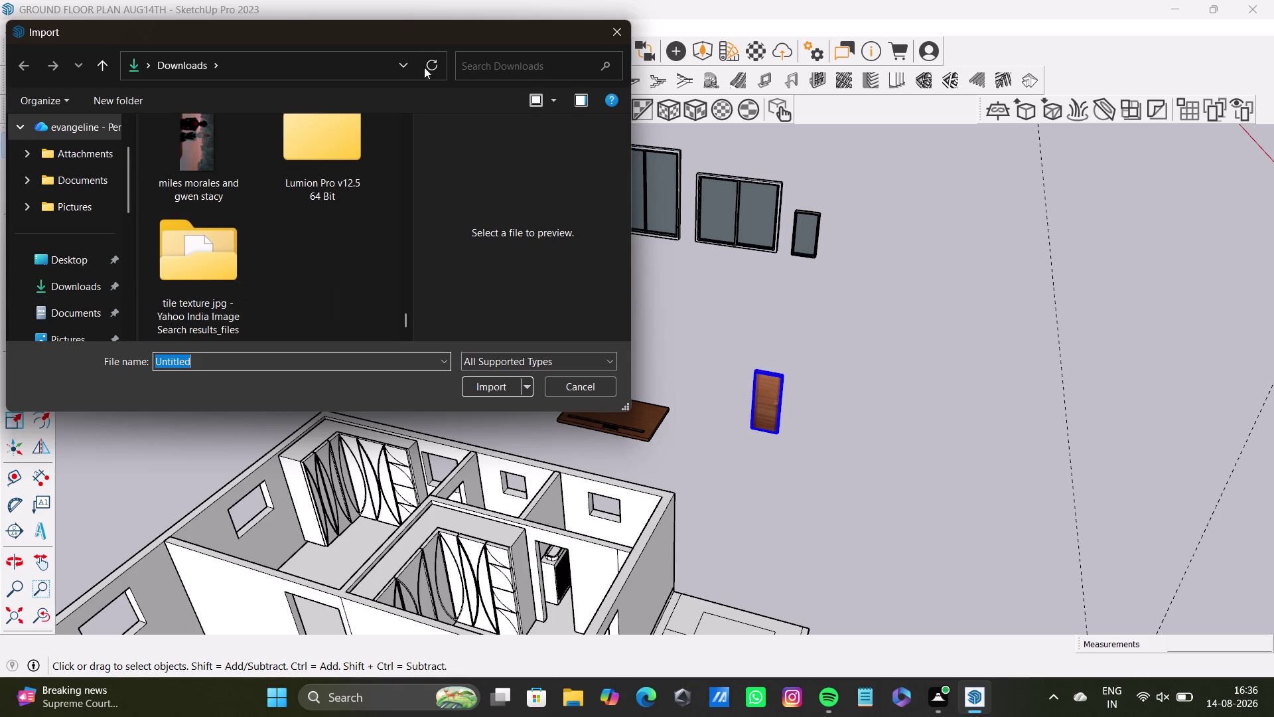
click(622, 23)
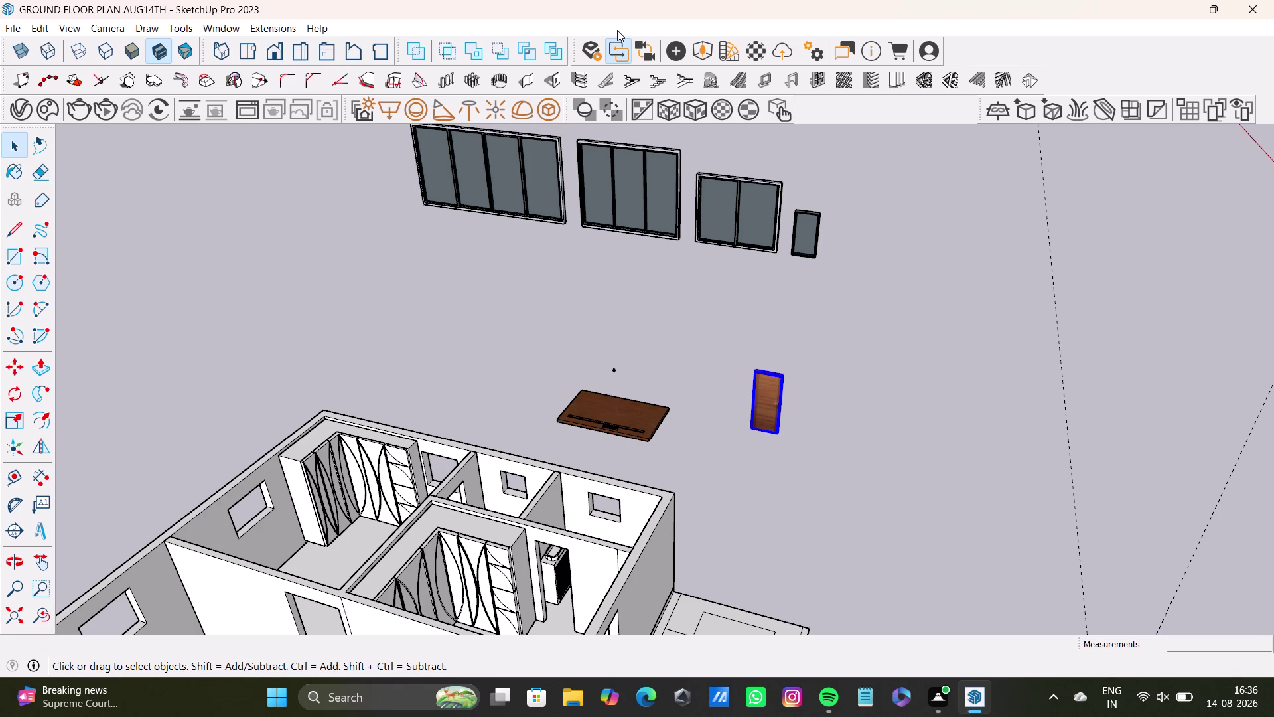
Orbit and zoom in on the imported windows, closing in on the two-pane window.
scroll(up, 3)
scroll(down, 3)
scroll(up, 3)
scroll(up, 3)
scroll(down, 3)
middle_drag(534, 209, 538, 309)
middle_drag(597, 333, 705, 434)
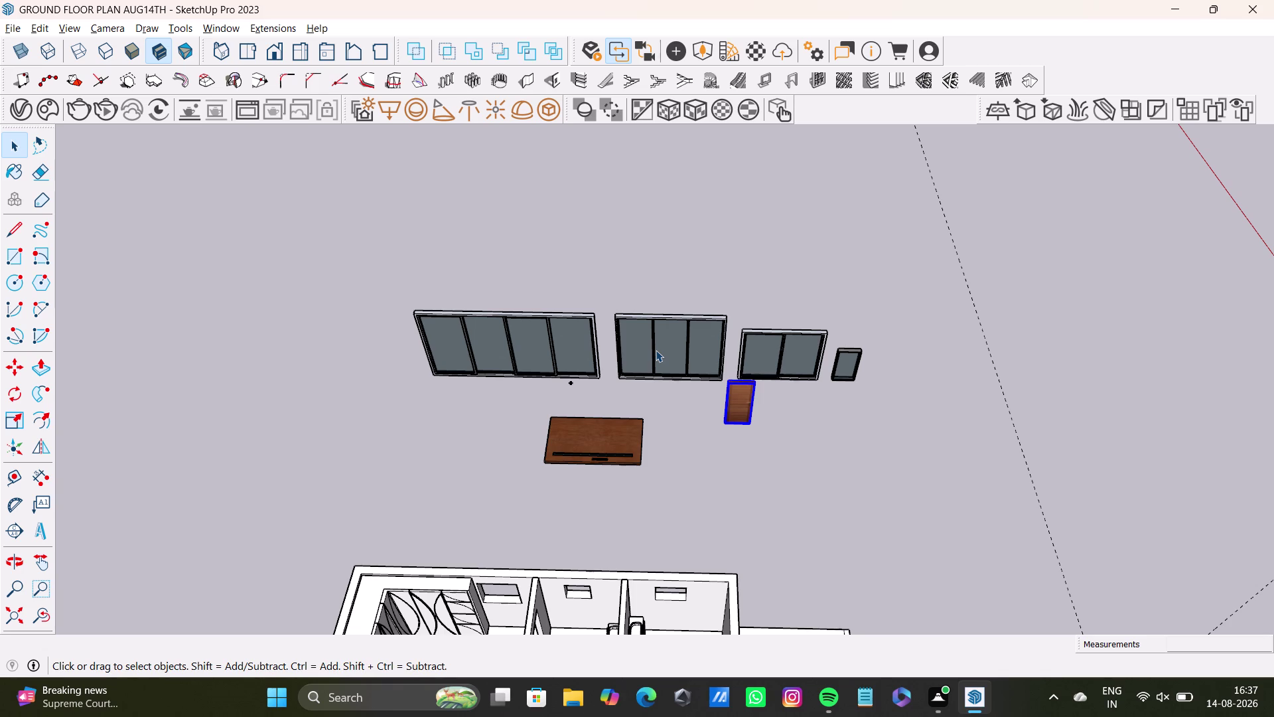
scroll(up, 3)
scroll(up, 3)
middle_drag(764, 369, 593, 361)
scroll(up, 3)
middle_drag(845, 372, 731, 310)
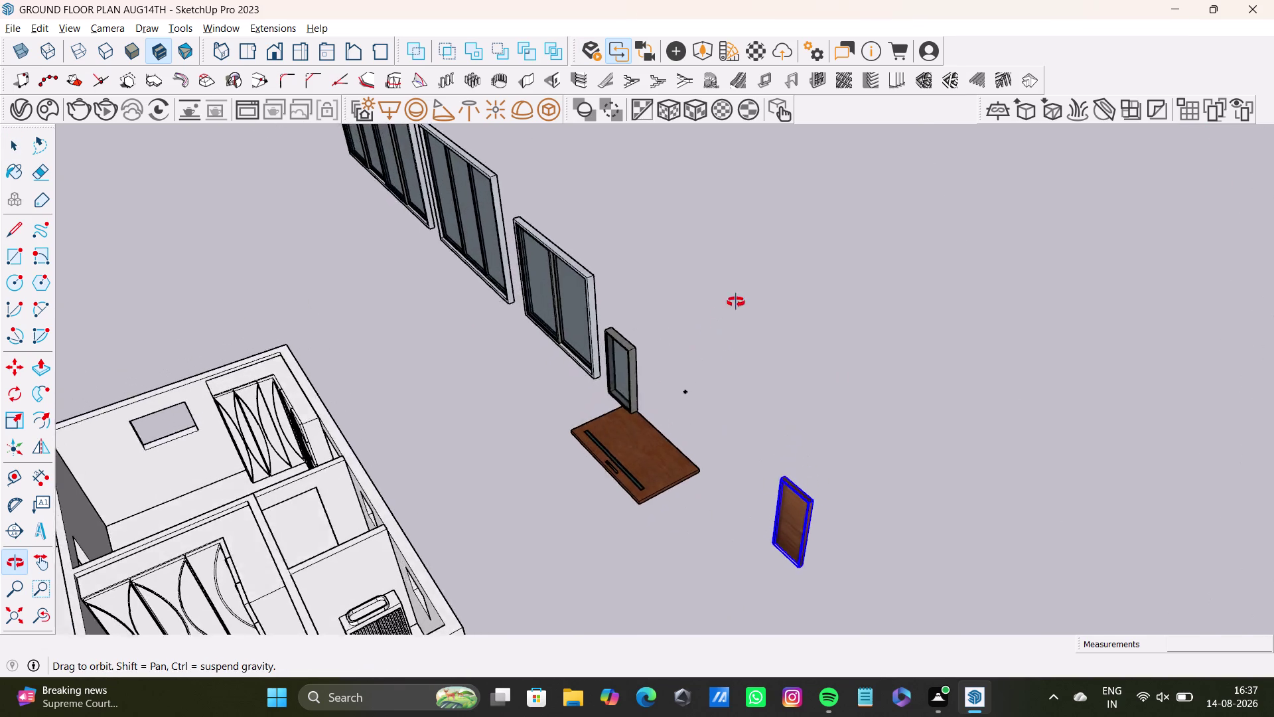
middle_drag(731, 310, 750, 287)
middle_drag(712, 355, 818, 354)
Open the two-pane window component and select its whole frame and panes.
key(space)
triple_click(750, 231)
click(750, 231)
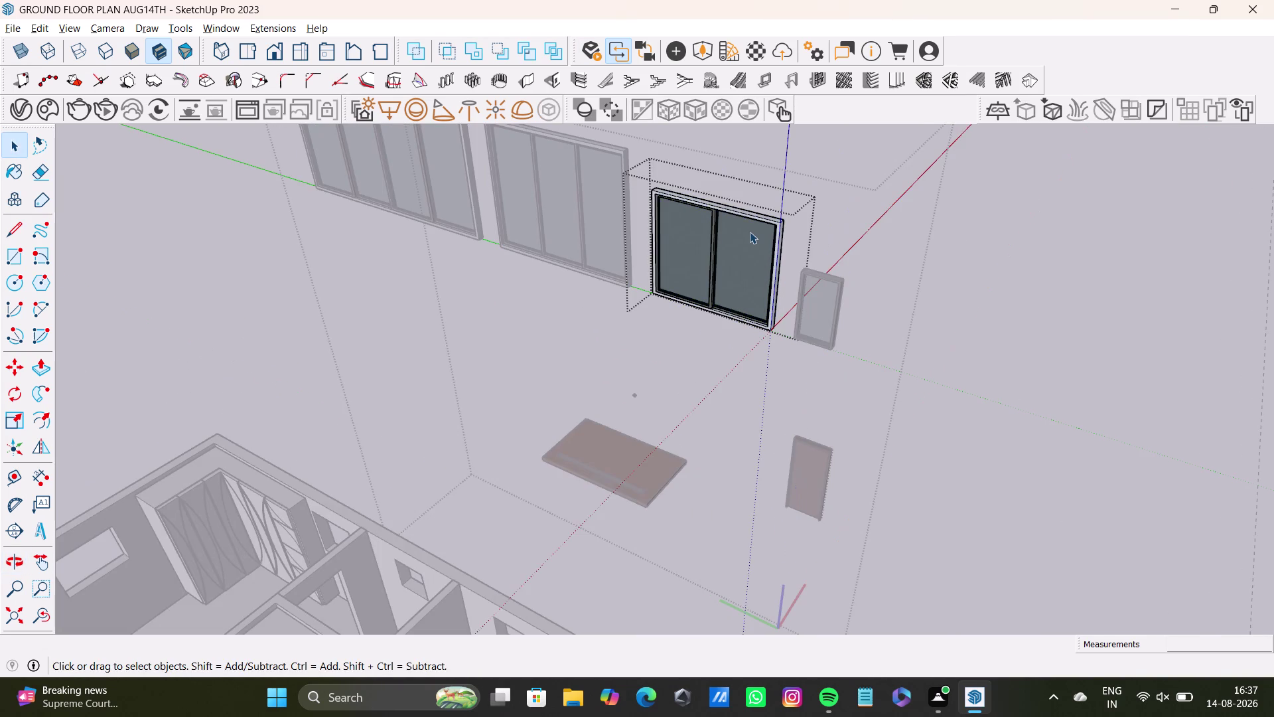
double_click(750, 232)
click(771, 205)
key(space)
drag(795, 183, 805, 183)
click(958, 233)
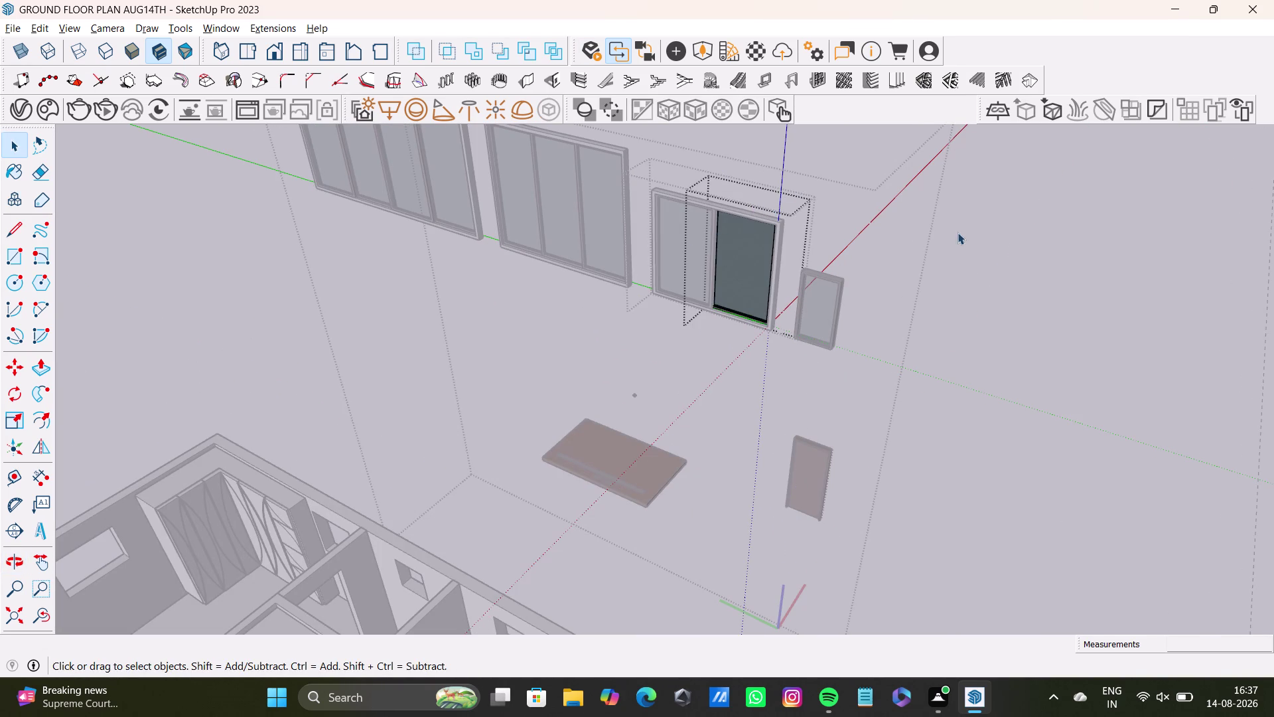
drag(645, 166, 792, 375)
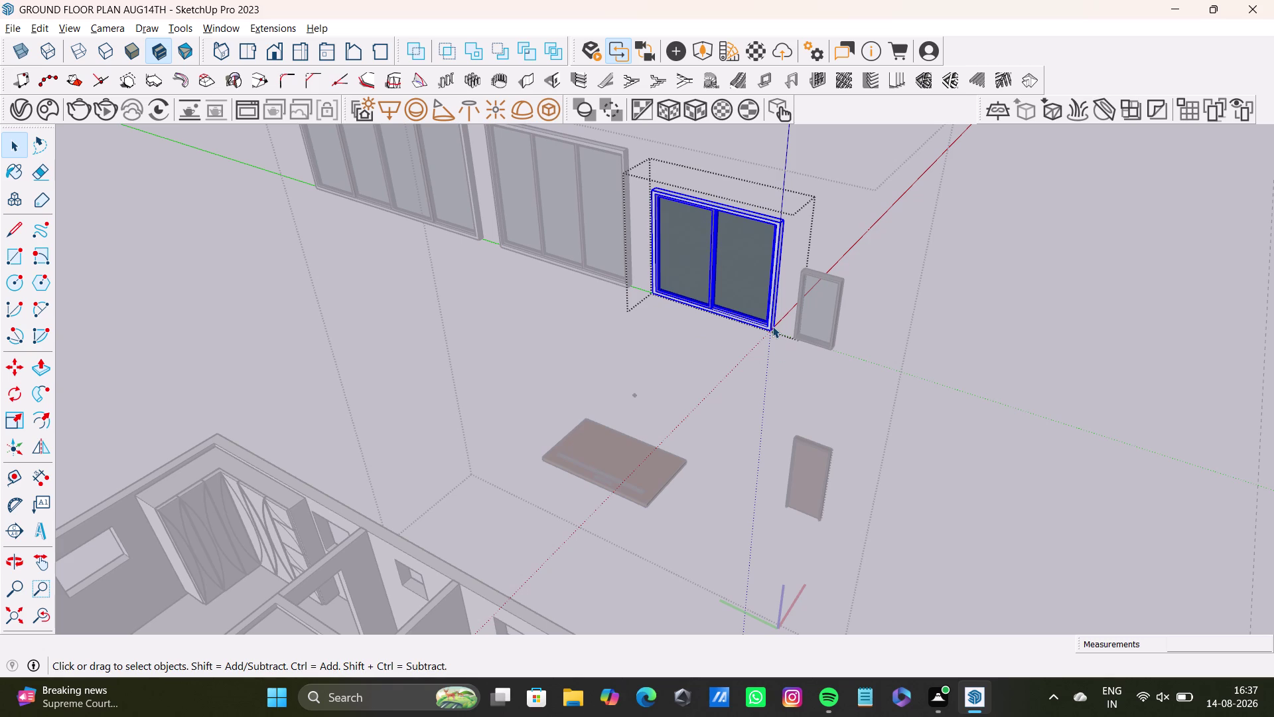
Move the two-pane window down by its bottom corner toward the door panel.
key(m)
click(772, 331)
scroll(down, 3)
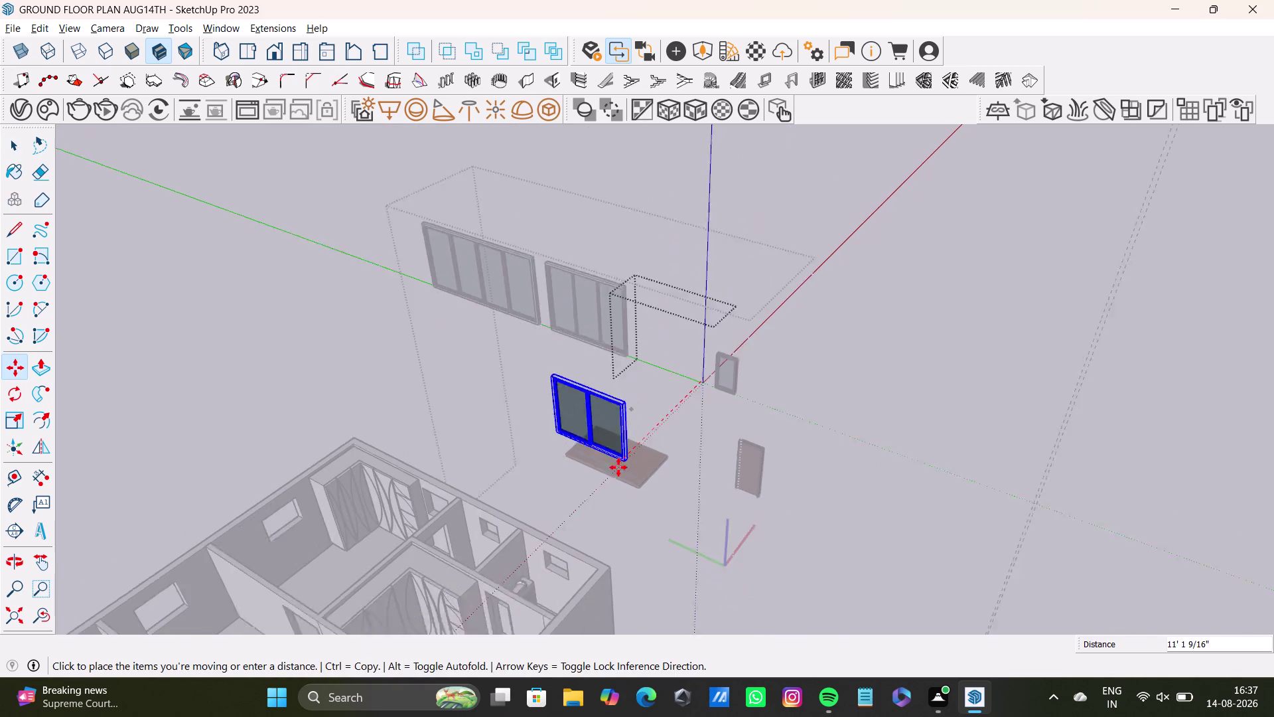